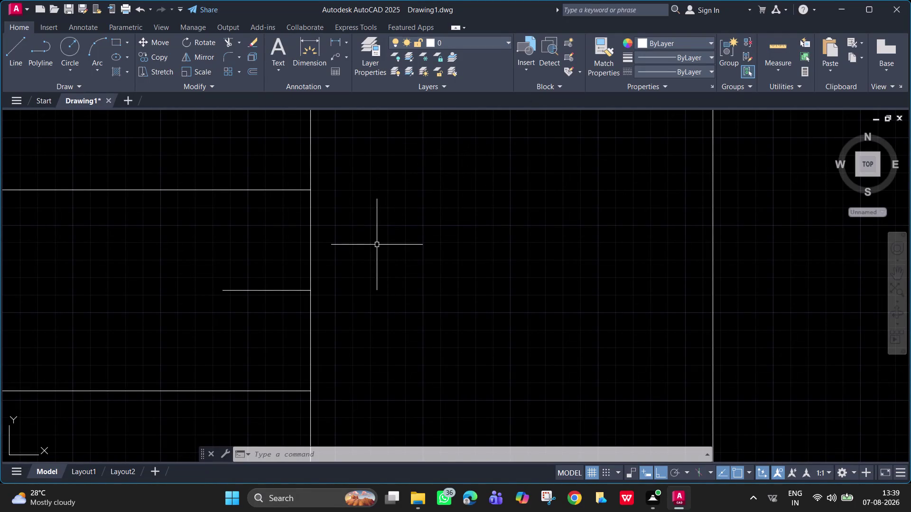
Draw a jamb line from the short wall line's end up to the upper wall face.
key(space)
key(Escape)
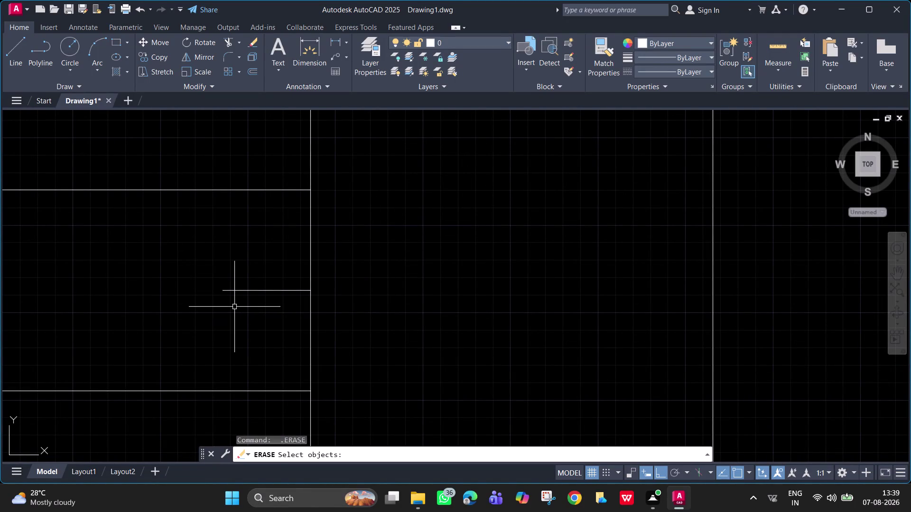
text(lk)
key(space)
key(Escape)
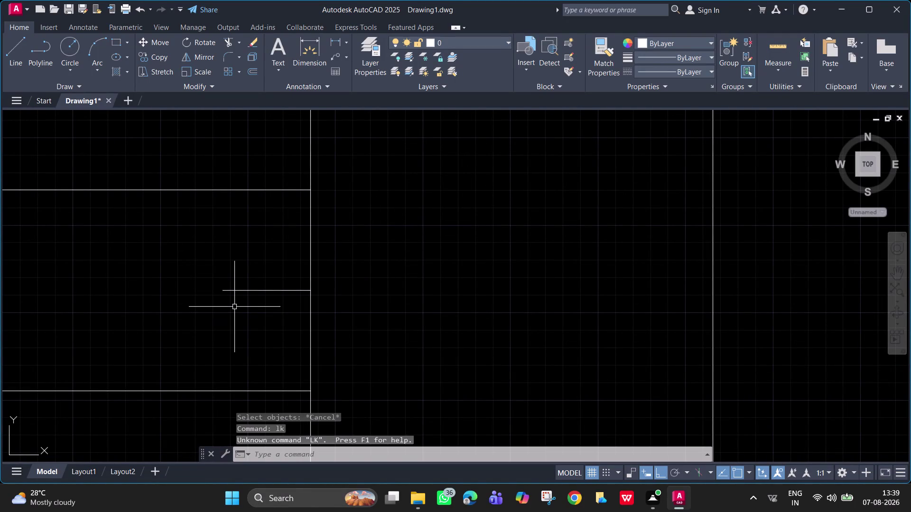
text(l k)
key(Escape)
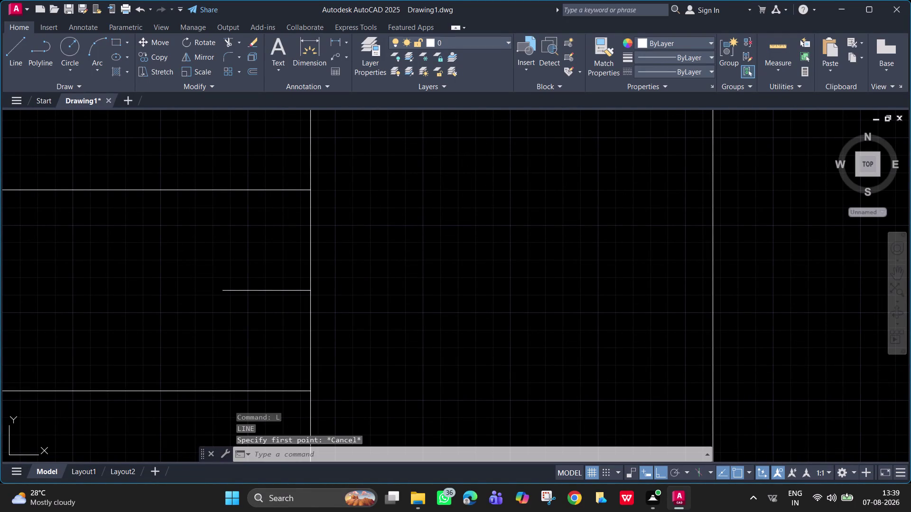
text(l)
key(space)
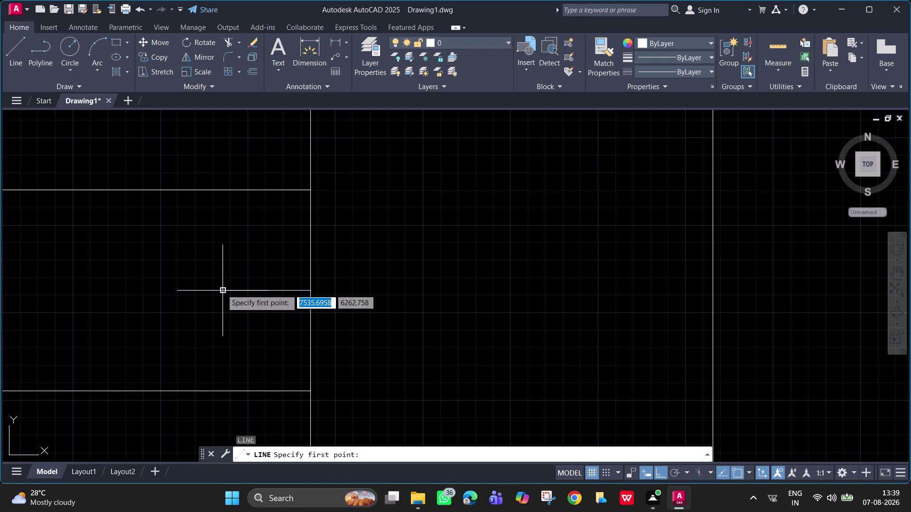
click(223, 289)
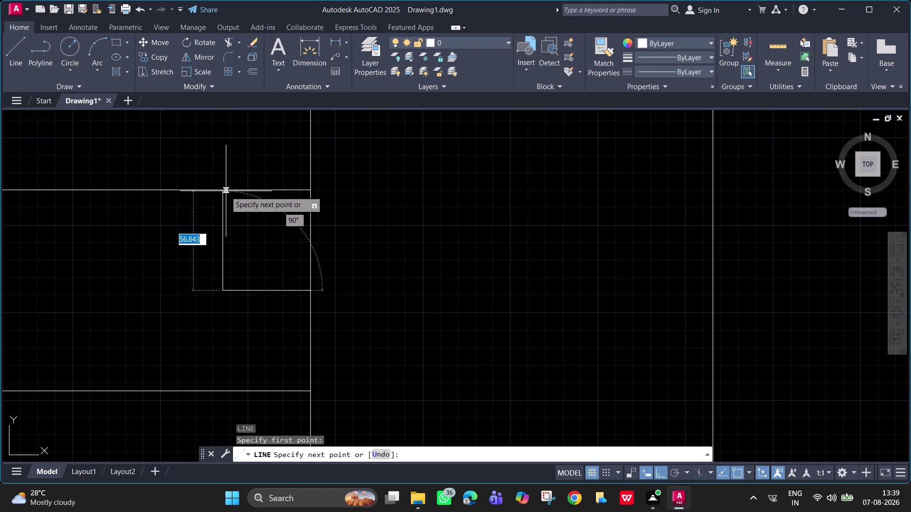
click(223, 191)
key(space)
Draw a second jamb line from the same wall end down to the lower wall face.
key(space)
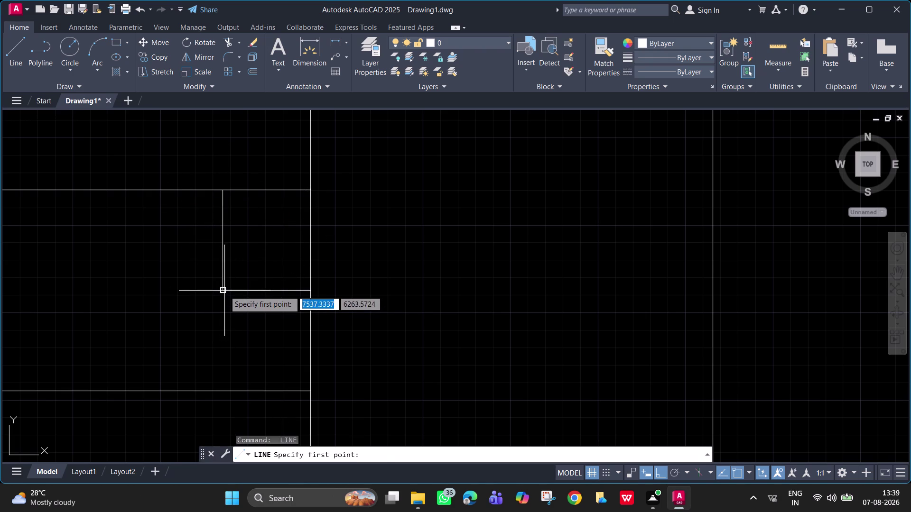
click(223, 290)
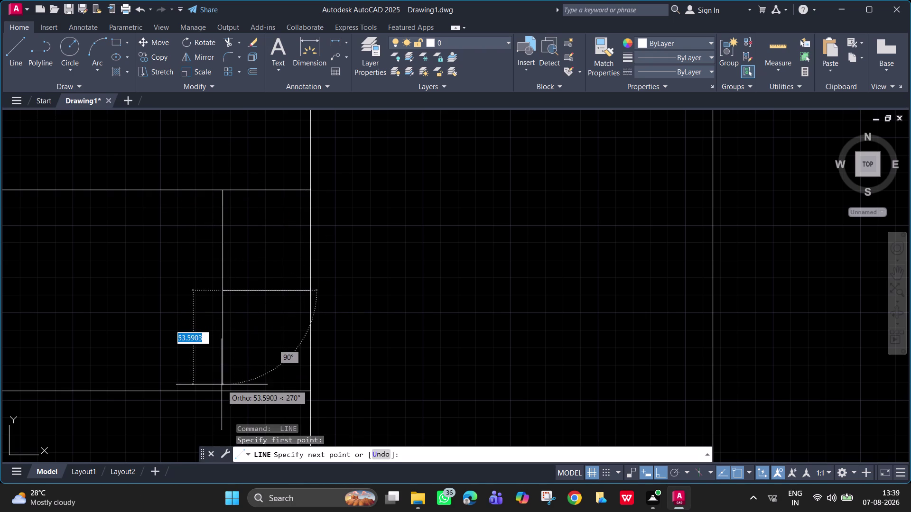
click(224, 391)
key(space)
scroll(down, 3)
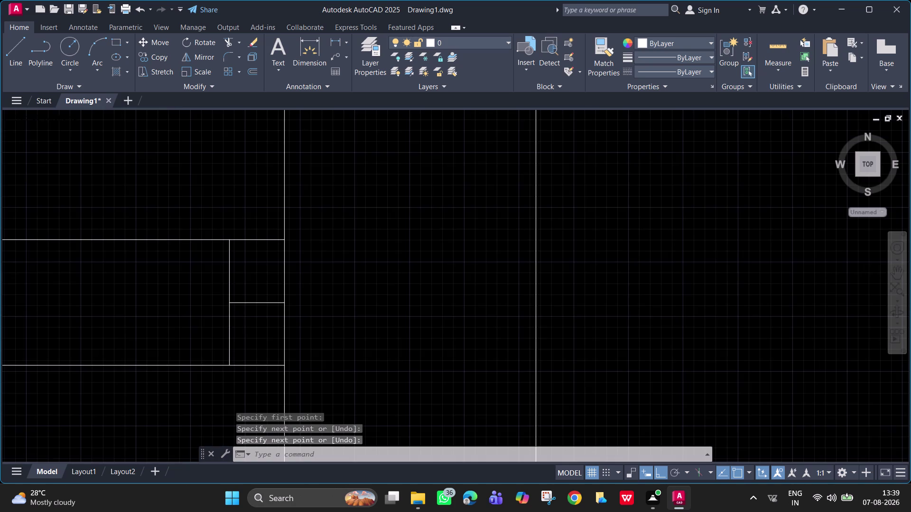
middle_drag(292, 374, 444, 368)
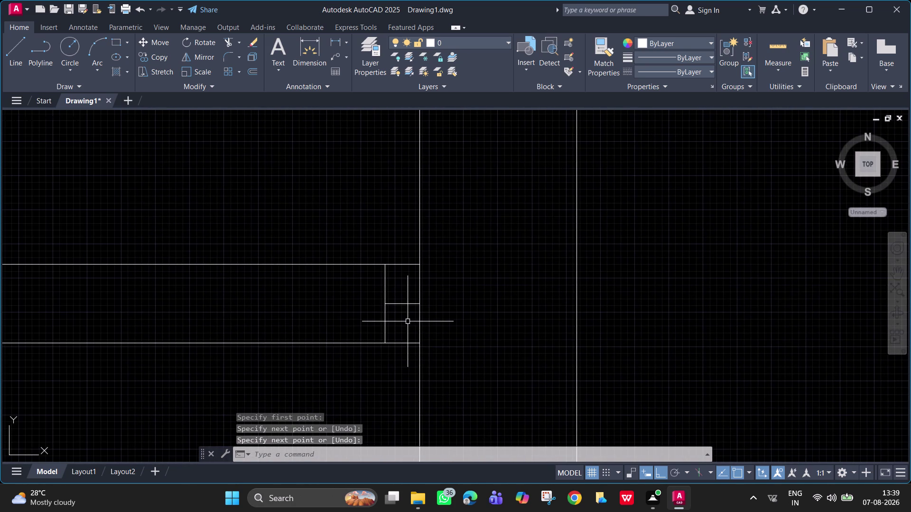
scroll(down, 3)
scroll(up, 3)
scroll(down, 3)
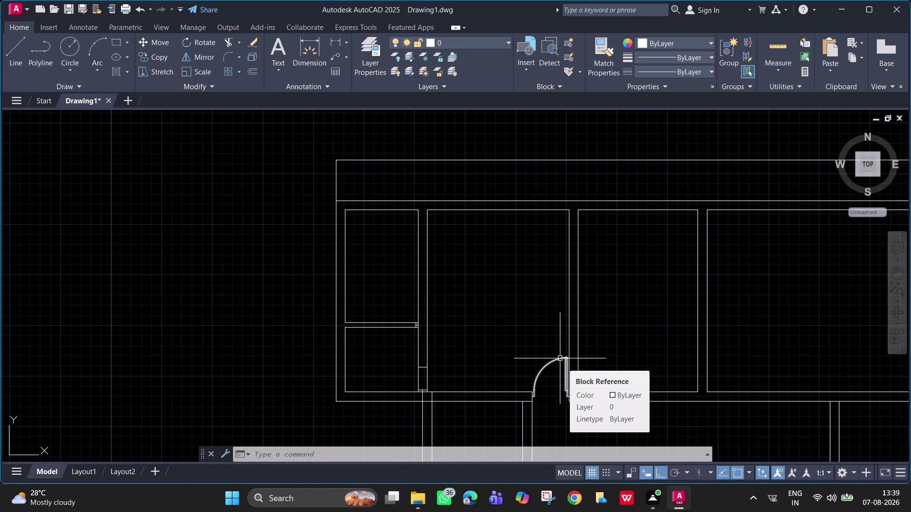
Copy the door block from its hinge corner to the neighbouring doorway's wall endpoint, with Ortho off.
click(560, 359)
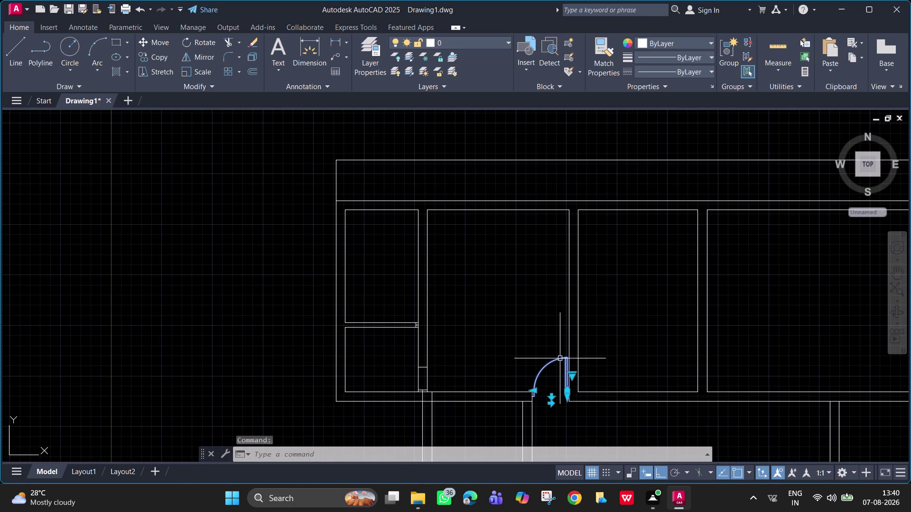
text(co)
key(space)
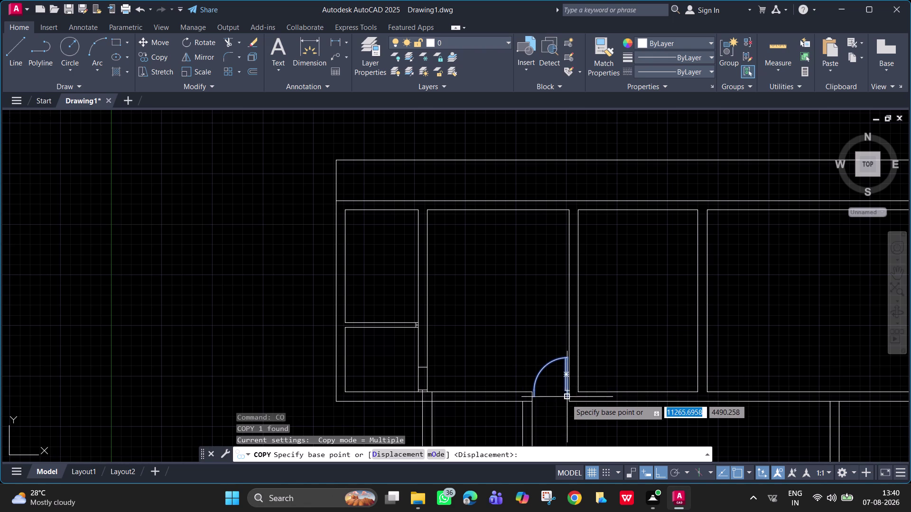
scroll(up, 3)
click(567, 391)
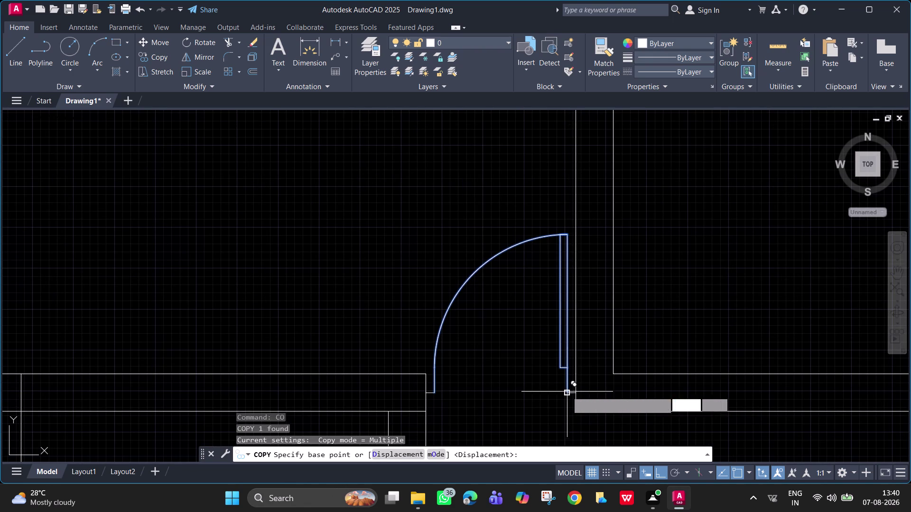
scroll(down, 3)
middle_drag(264, 264, 350, 310)
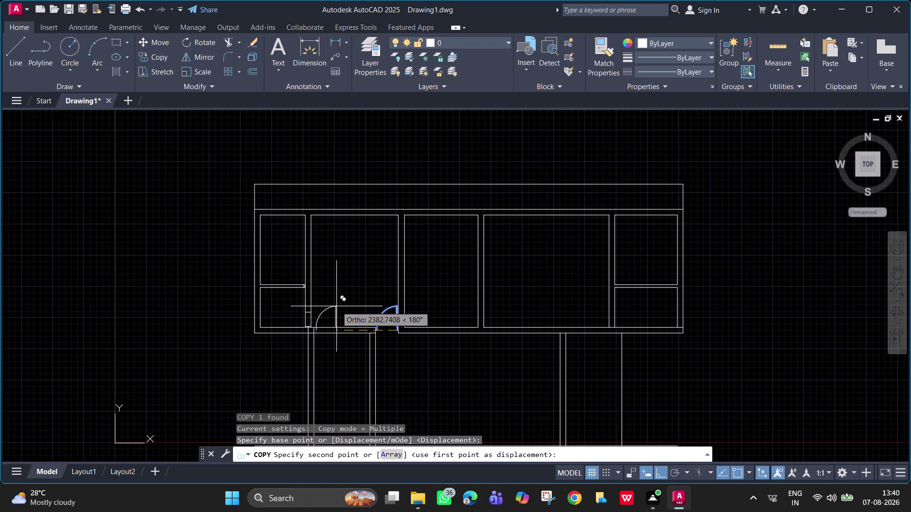
key(F8)
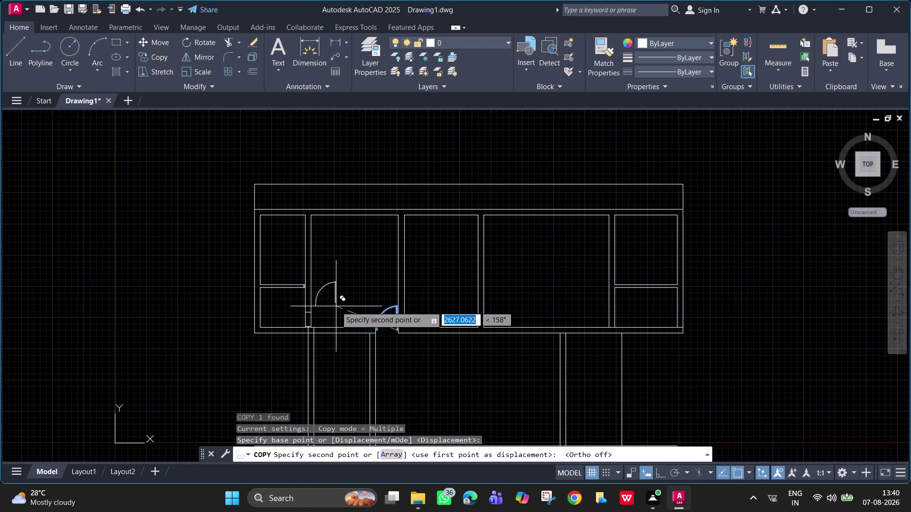
scroll(up, 3)
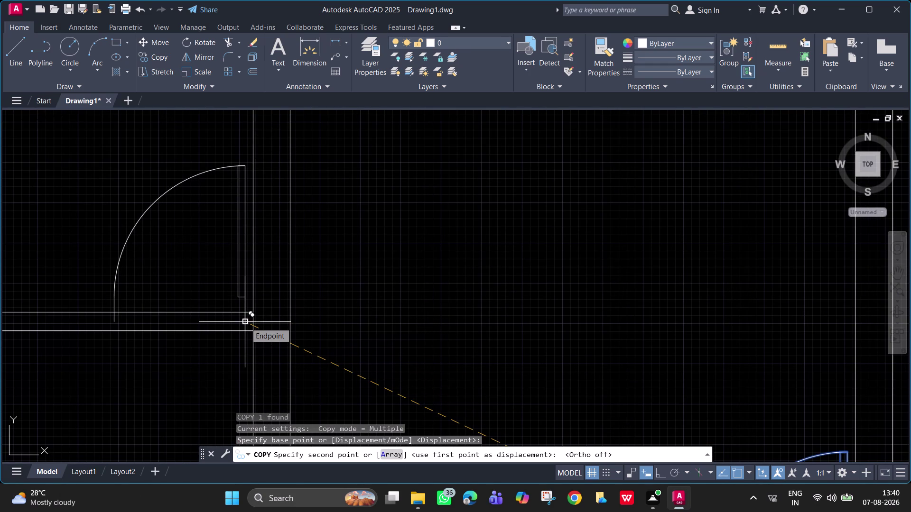
click(245, 322)
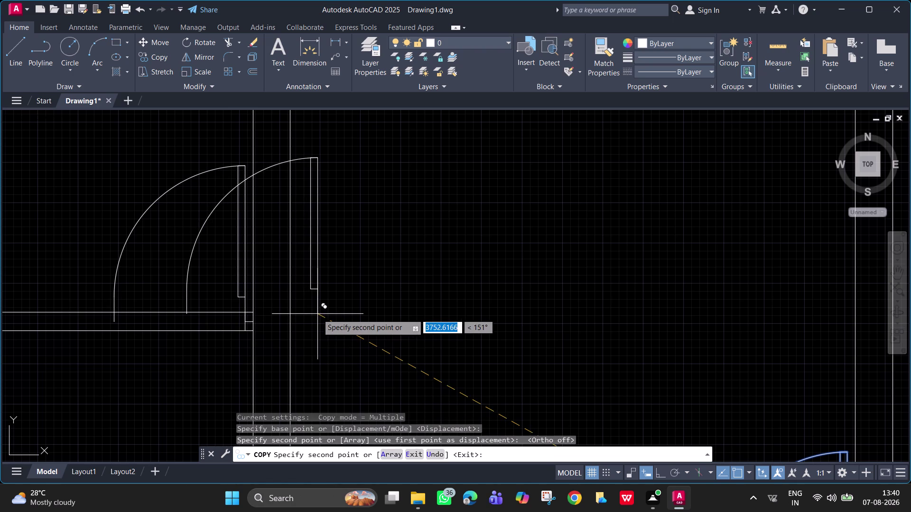
key(Escape)
scroll(up, 3)
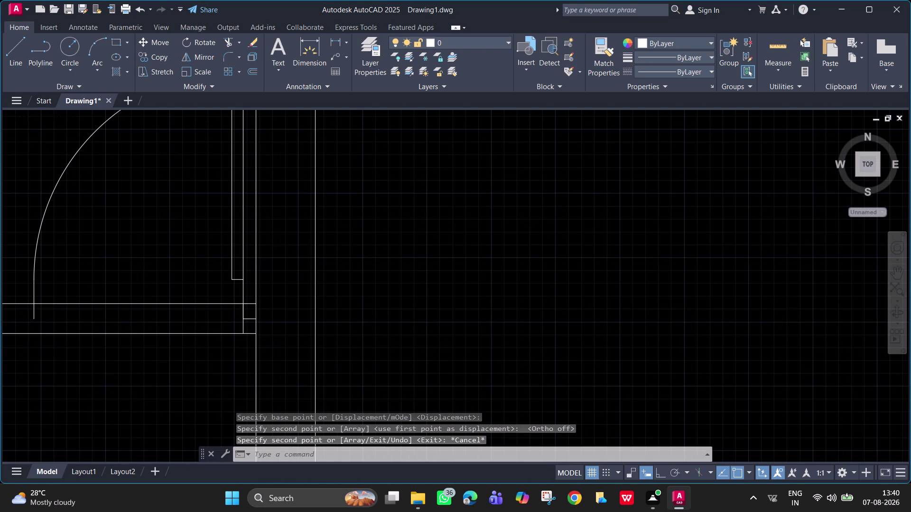
Trim the two overshooting wall line pieces beside the copied door's jamb.
text(tr)
key(space)
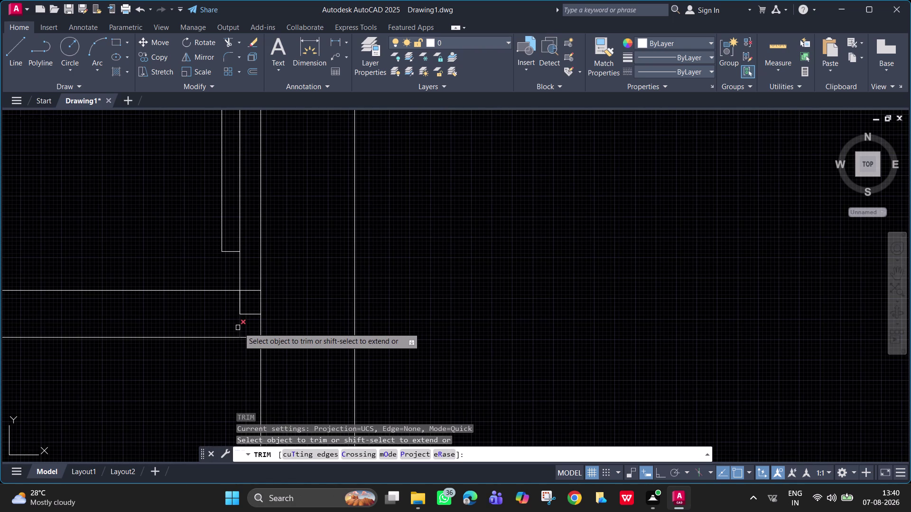
click(239, 328)
click(254, 292)
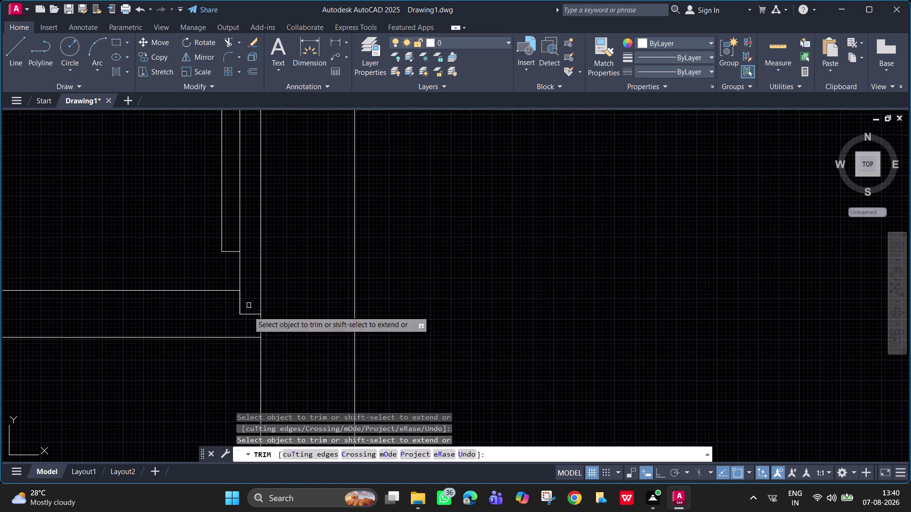
scroll(down, 3)
middle_drag(227, 326, 429, 329)
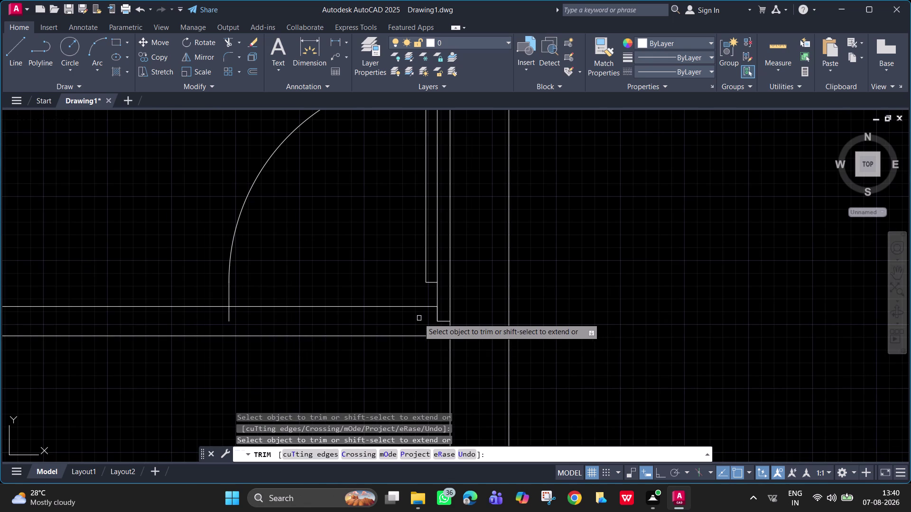
key(Escape)
scroll(down, 3)
scroll(up, 3)
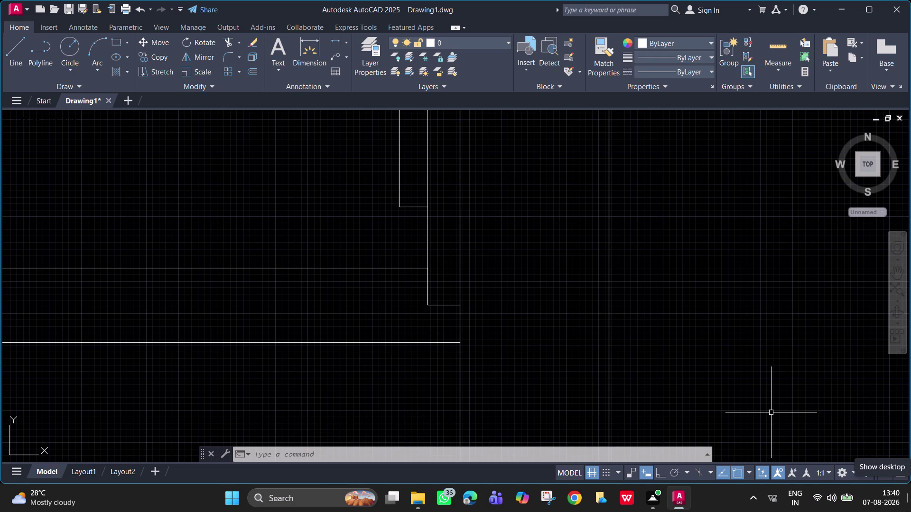
scroll(down, 3)
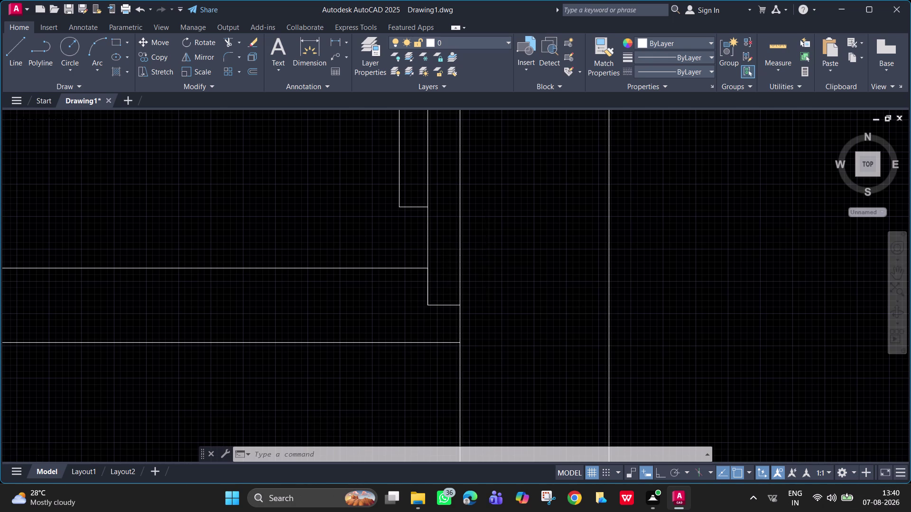
scroll(down, 3)
middle_drag(485, 256, 548, 281)
scroll(up, 3)
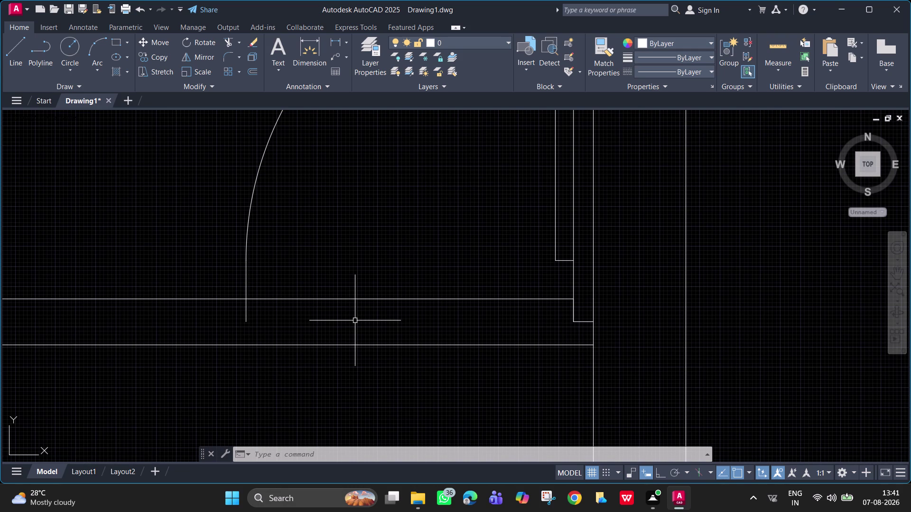
Draw a 50-unit jamb line from the door arc's end at the wall.
text(l)
key(space)
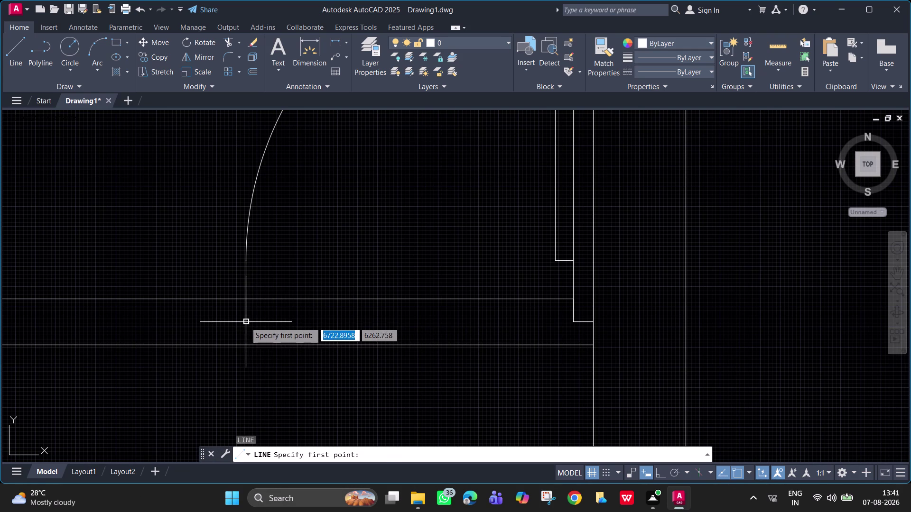
click(245, 322)
key(F8)
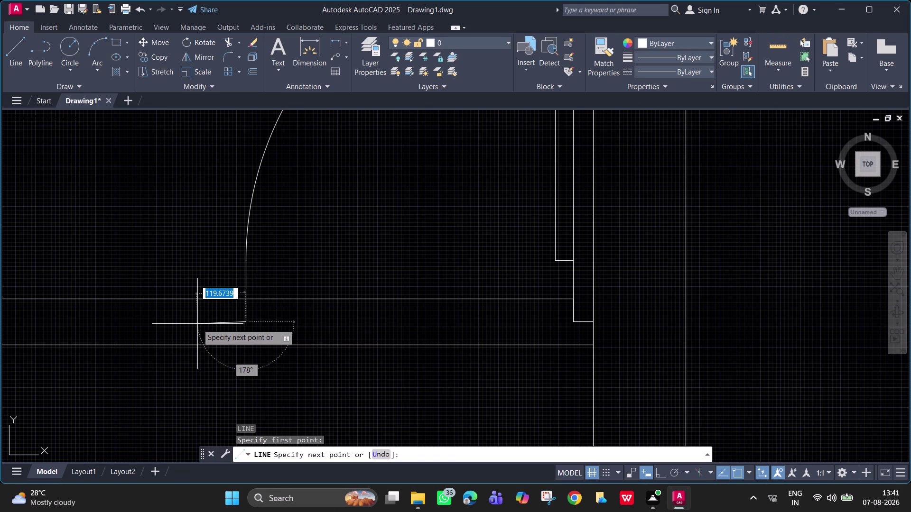
text(50)
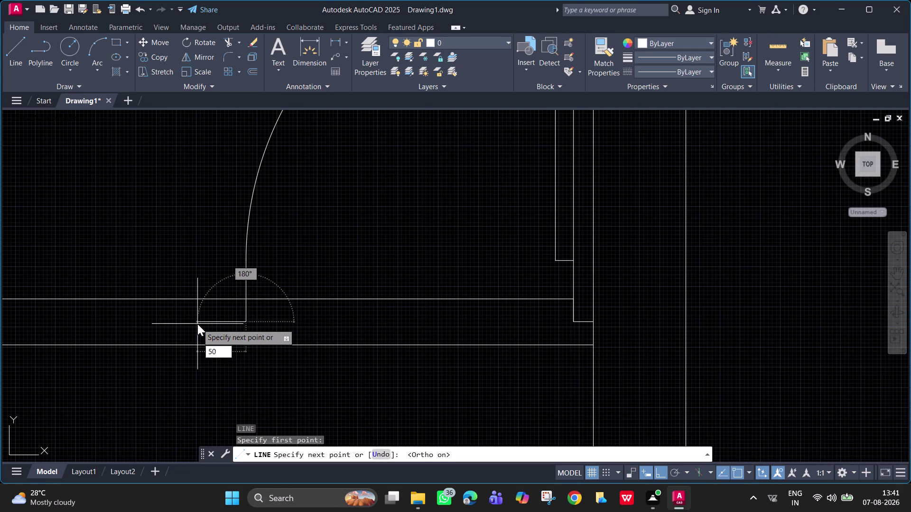
key(Return)
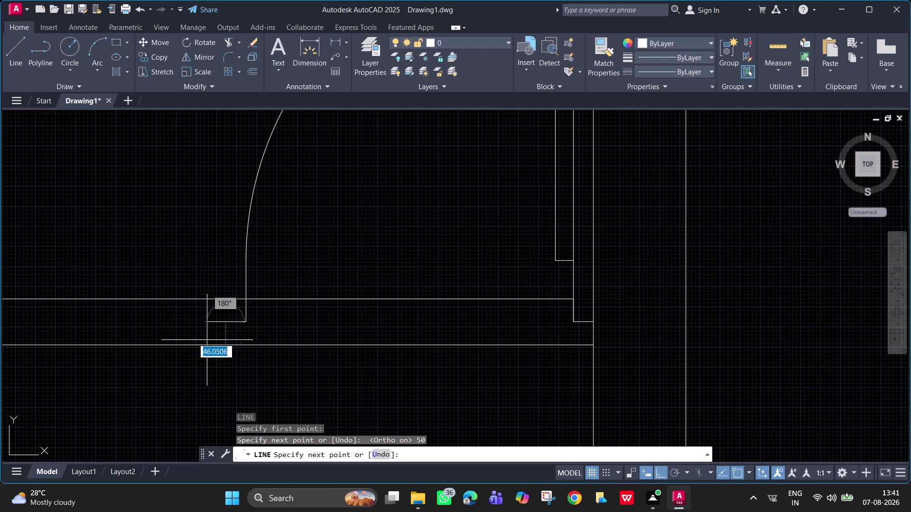
click(227, 344)
key(space)
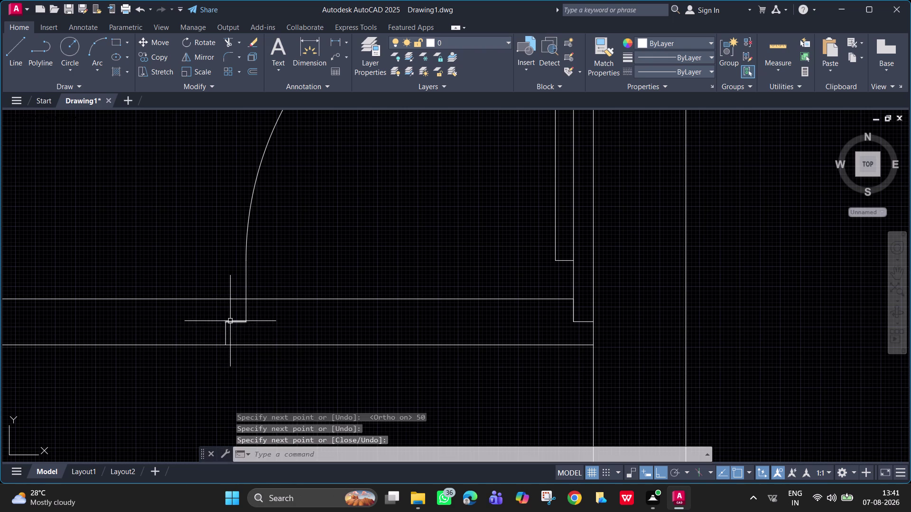
key(space)
click(226, 323)
click(226, 297)
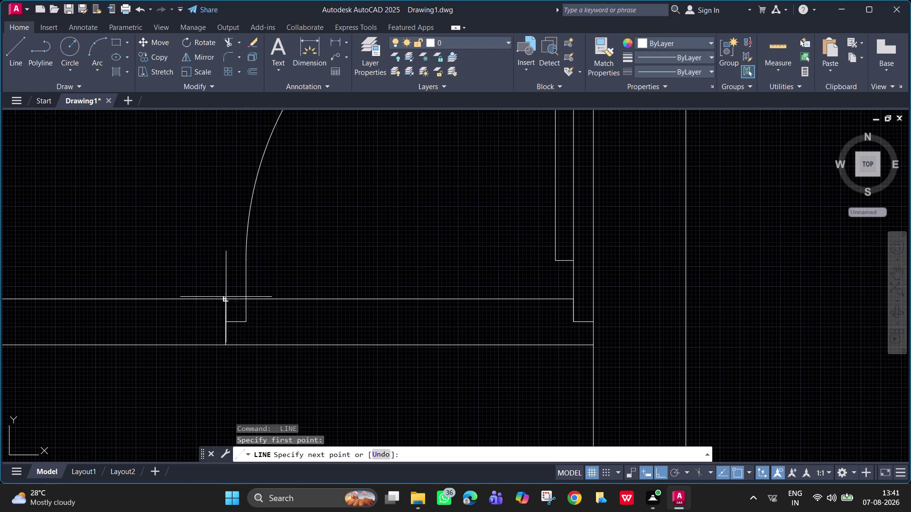
key(space)
Fence-trim the wall lines across the doorway and remove the leftover wall segment.
scroll(down, 3)
key(t)
key(r)
key(space)
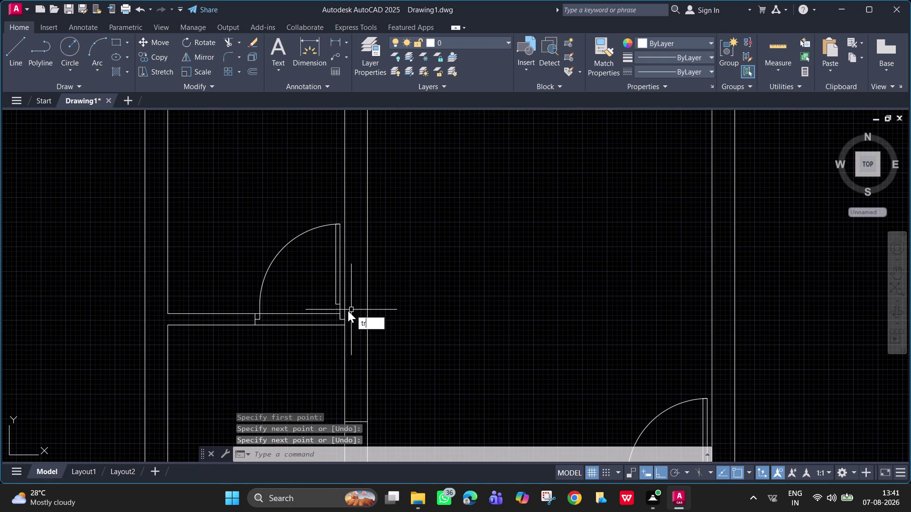
drag(316, 307, 309, 339)
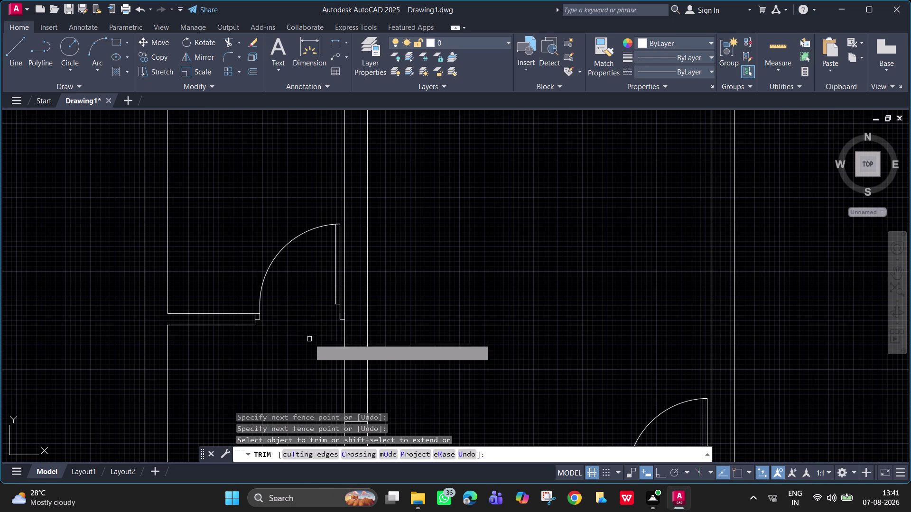
scroll(up, 3)
click(204, 335)
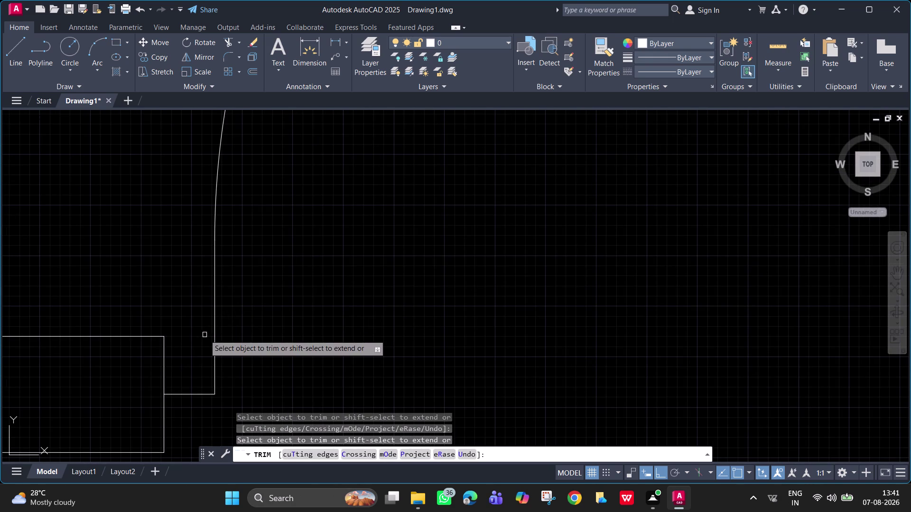
scroll(down, 3)
scroll(down, 3)
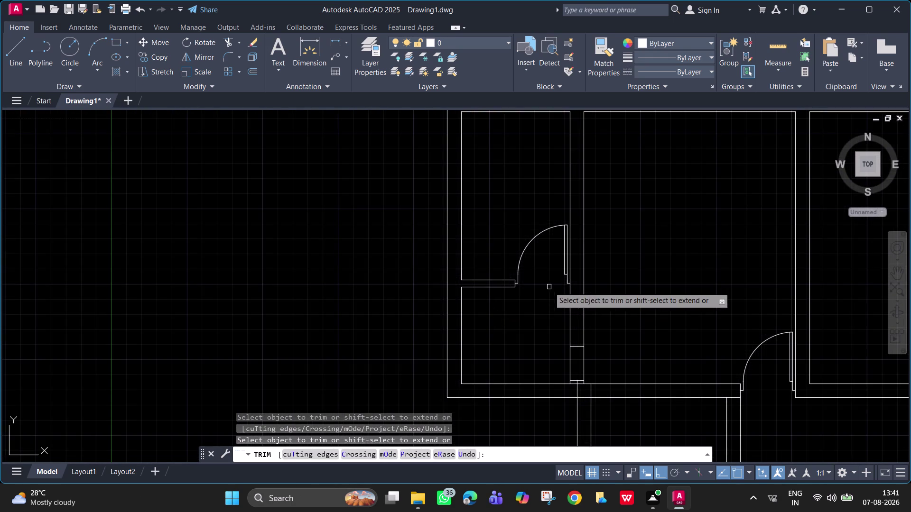
middle_drag(545, 290, 491, 287)
key(Escape)
scroll(up, 3)
scroll(down, 3)
middle_drag(499, 302, 457, 286)
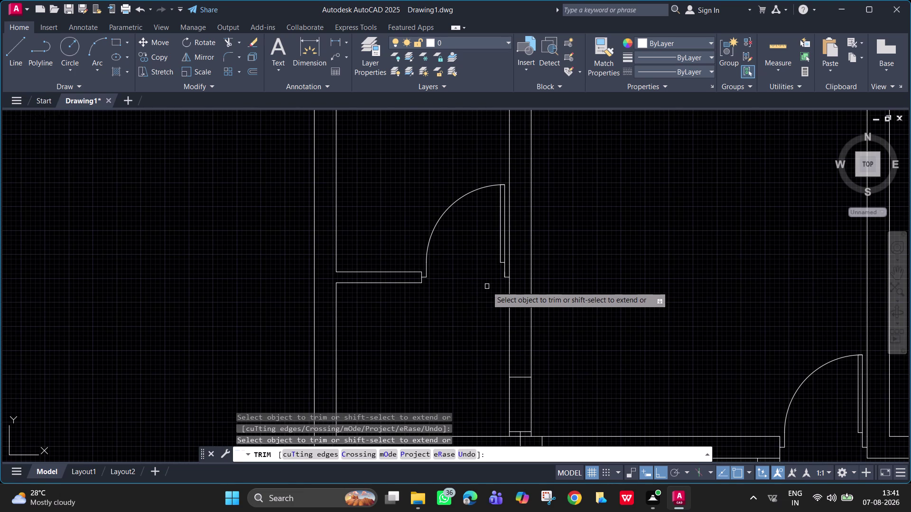
scroll(down, 3)
Drag the upper-left door block's width grip to narrow it to about 609.6.
middle_drag(272, 293, 105, 208)
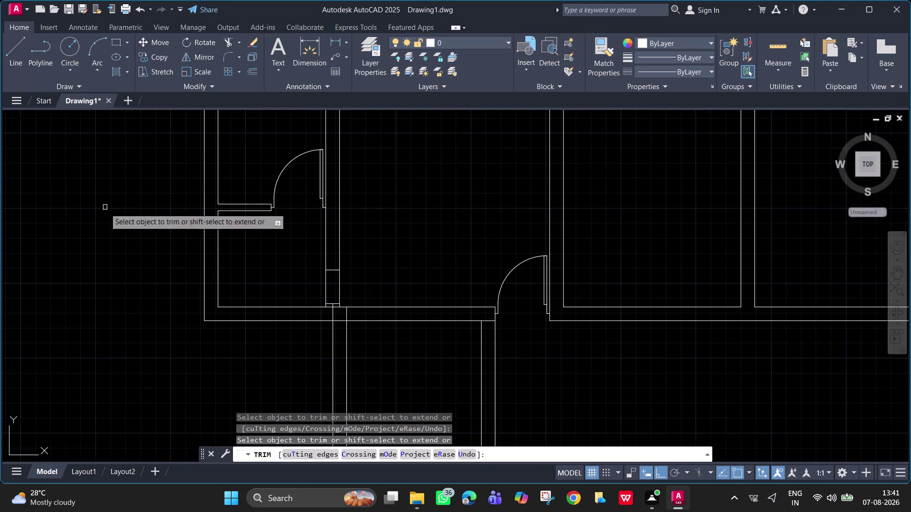
key(space)
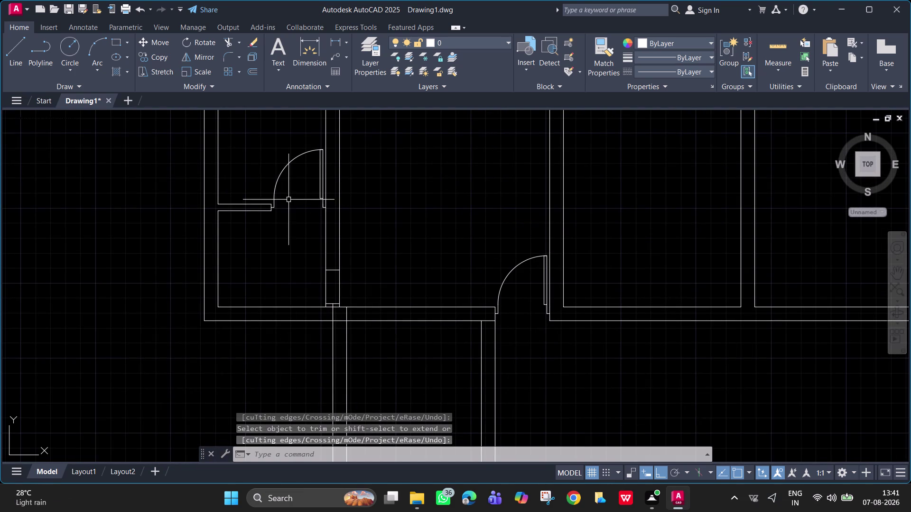
click(277, 182)
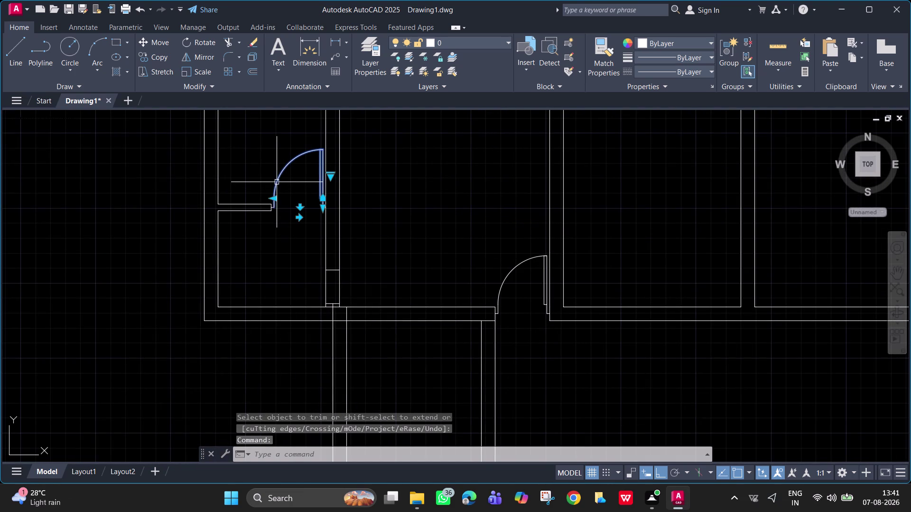
drag(274, 198, 278, 200)
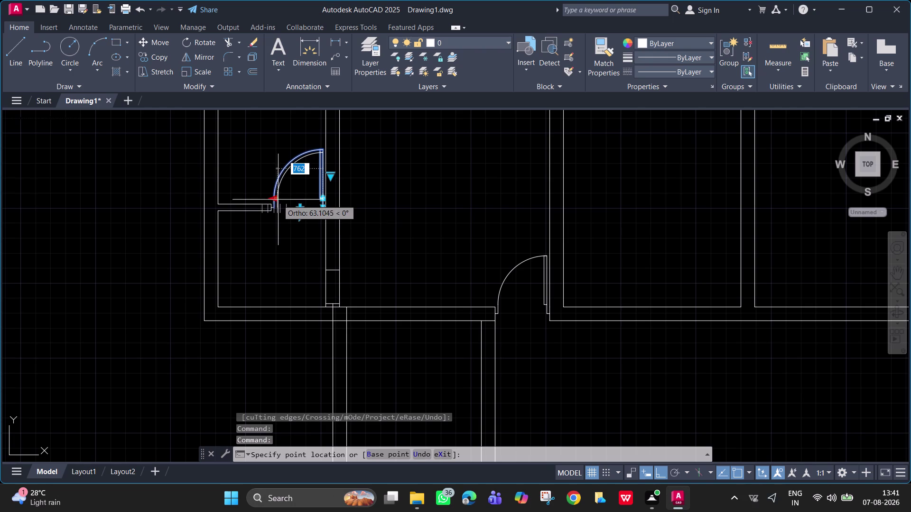
drag(278, 199, 281, 200)
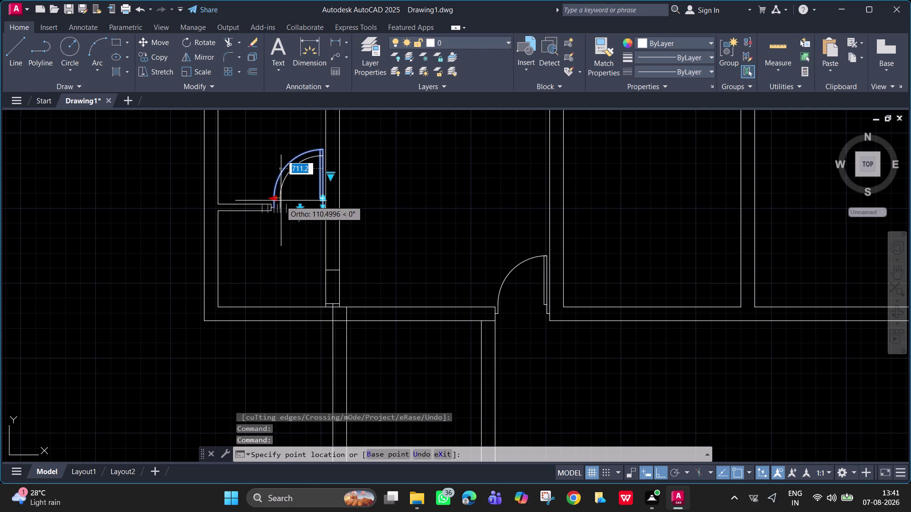
click(281, 200)
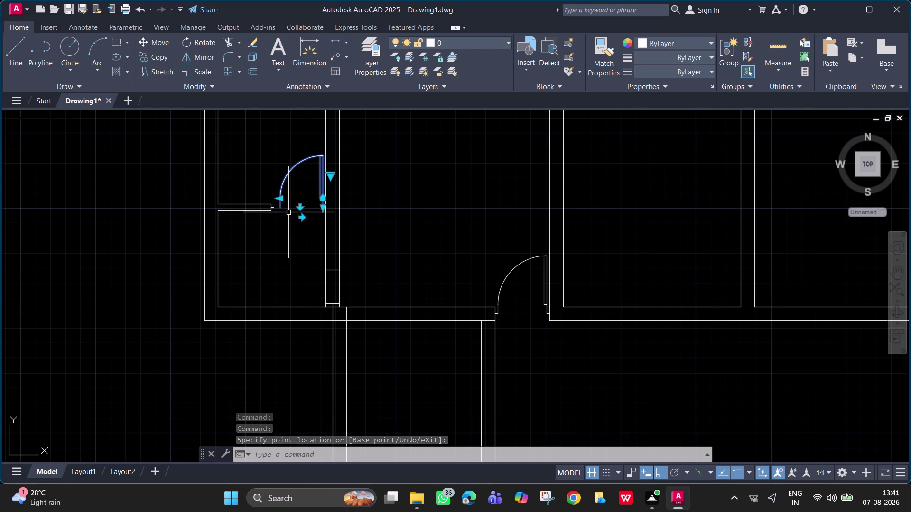
drag(279, 196, 289, 201)
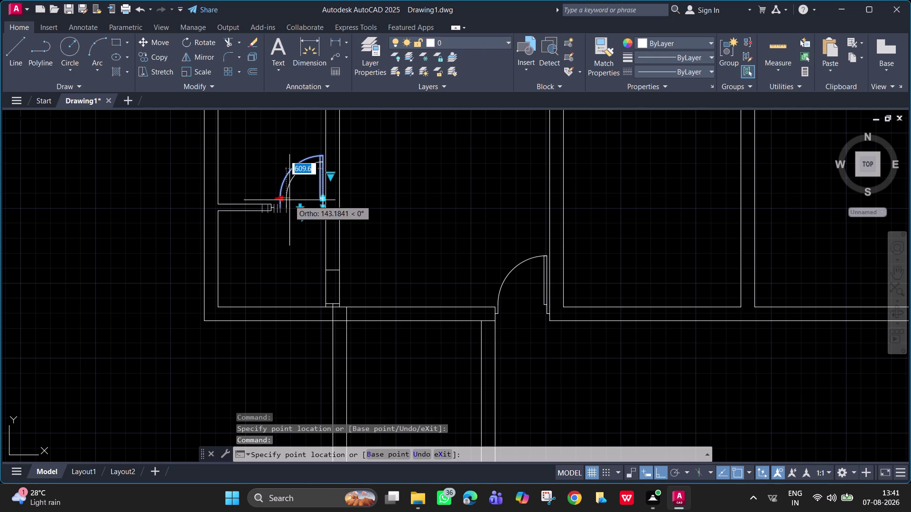
drag(290, 200, 311, 203)
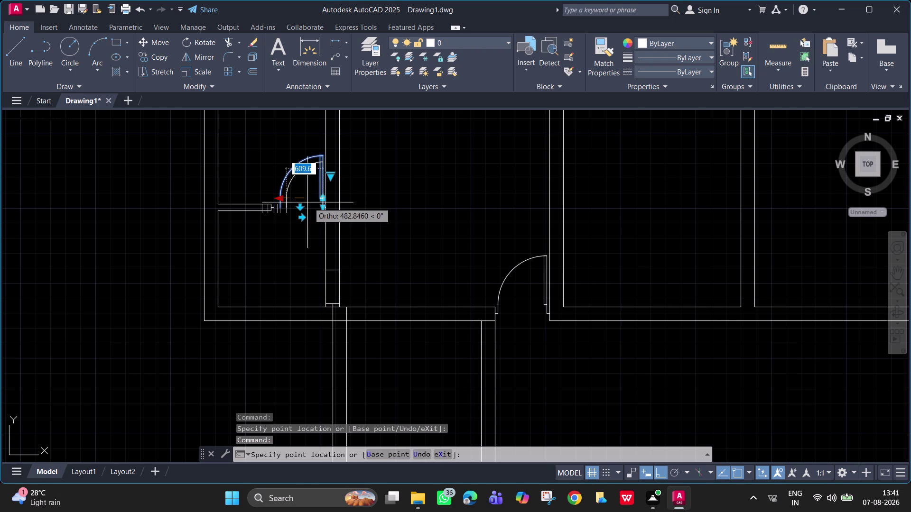
click(295, 202)
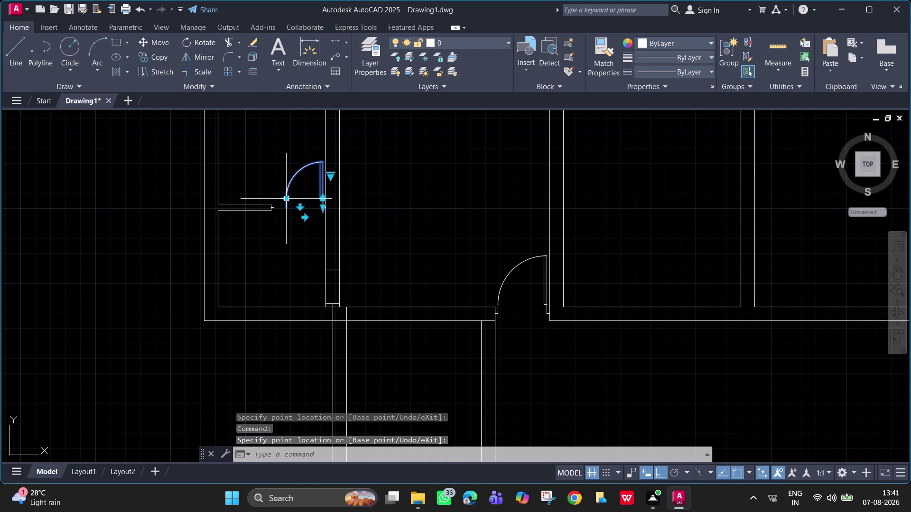
drag(287, 199, 315, 202)
click(302, 201)
Draw a 50-unit jamb line at the wall end beside the resized door.
scroll(up, 3)
key(space)
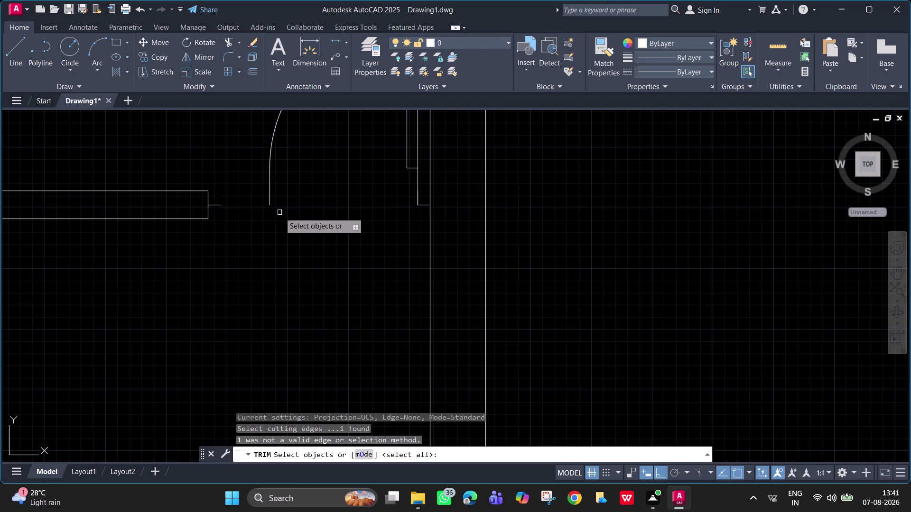
key(Escape)
text(l)
key(space)
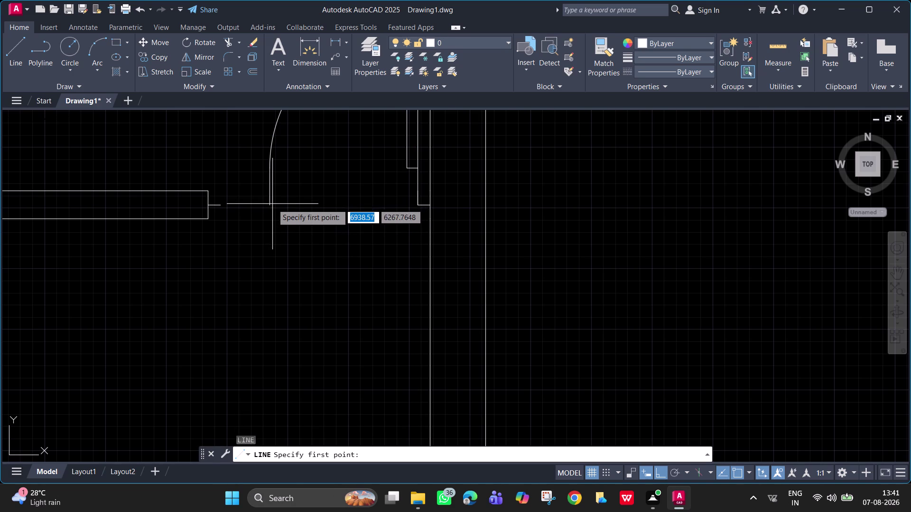
click(269, 206)
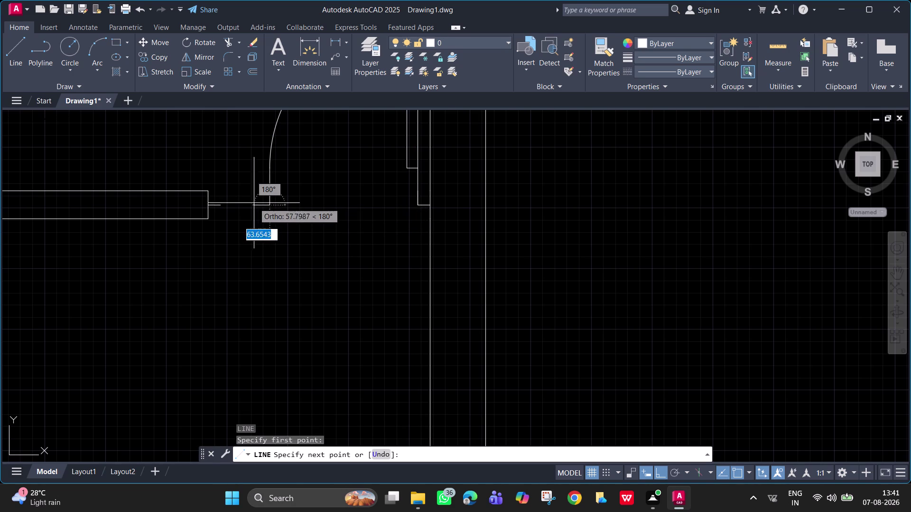
text(50)
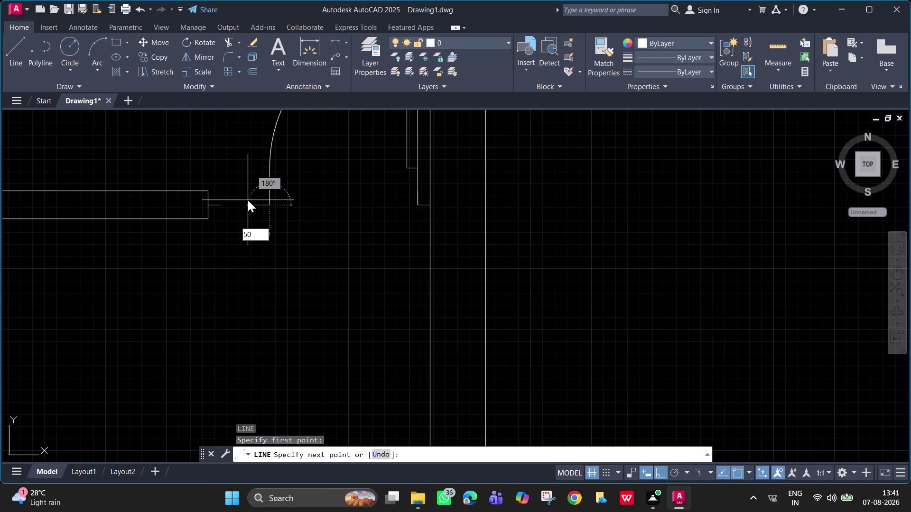
key(Return)
key(Escape)
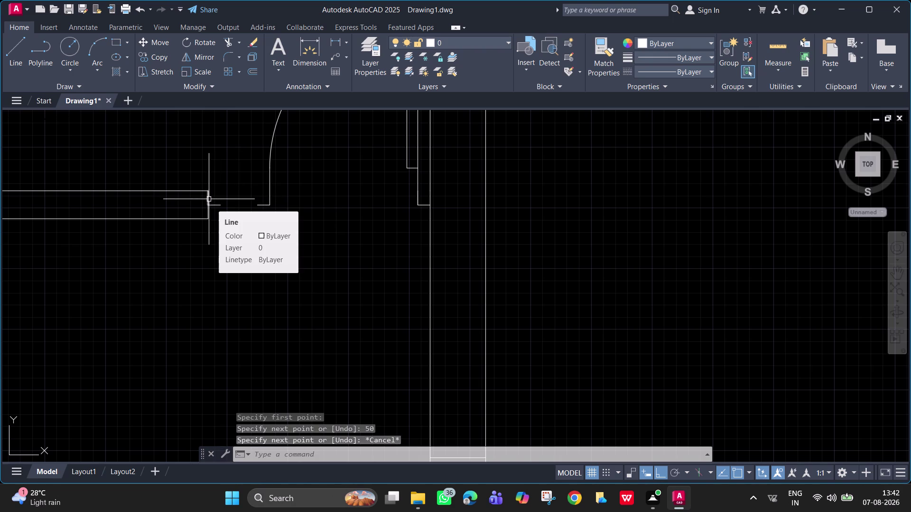
Extend the wall line up to the new jamb.
key(e)
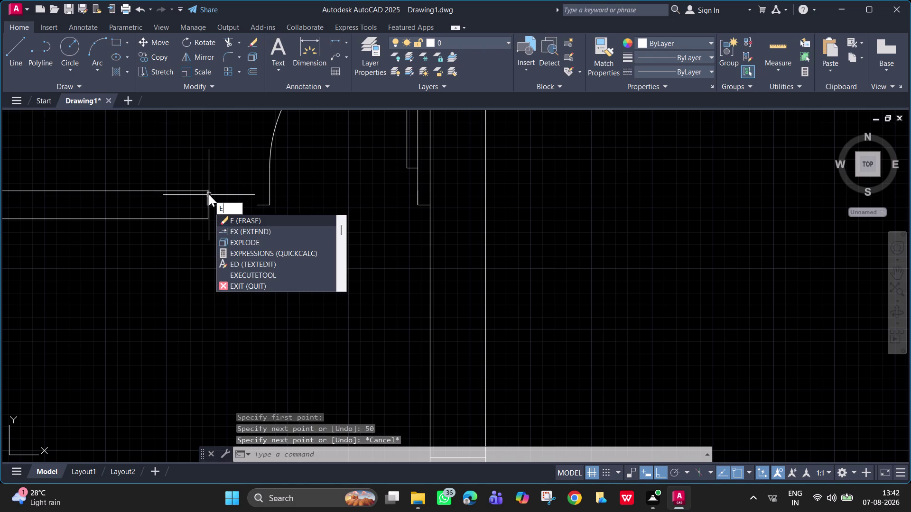
text(x)
key(space)
click(199, 191)
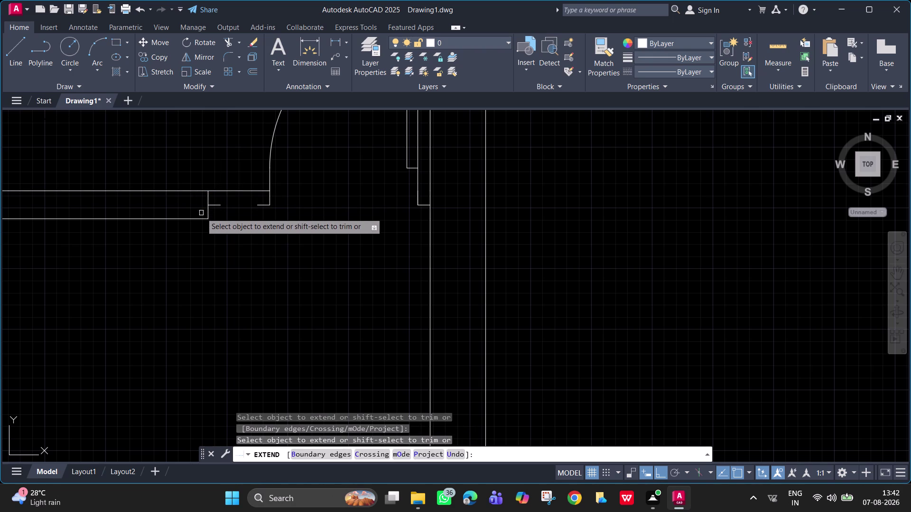
click(202, 217)
key(space)
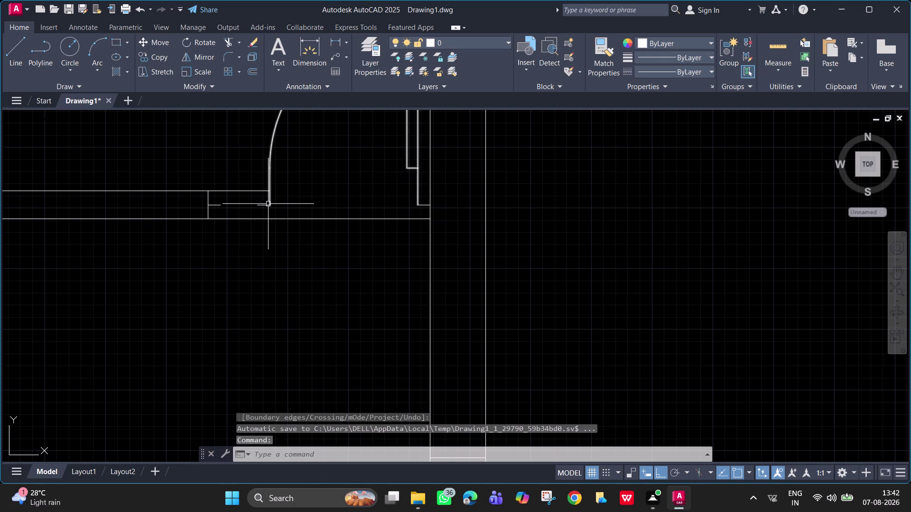
Draw a short wall line from the wall corner down to the doorway.
text(l)
key(space)
click(271, 206)
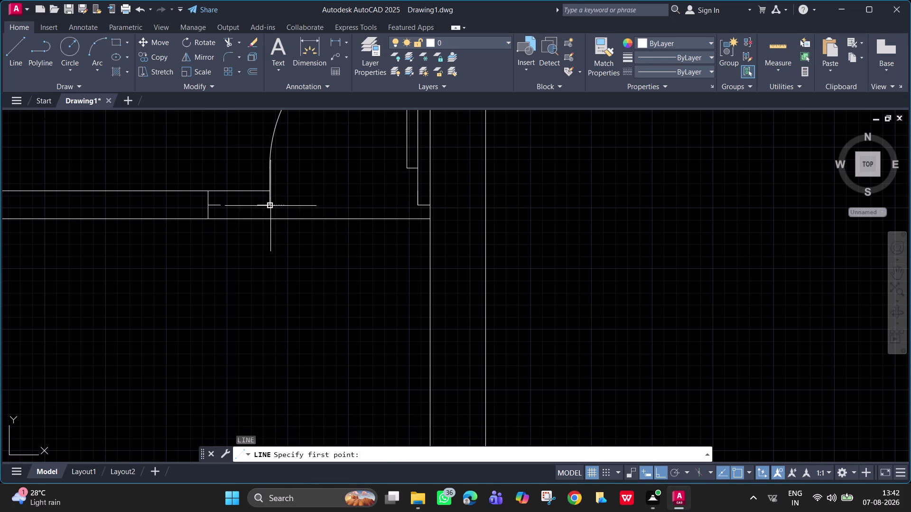
click(269, 219)
key(space)
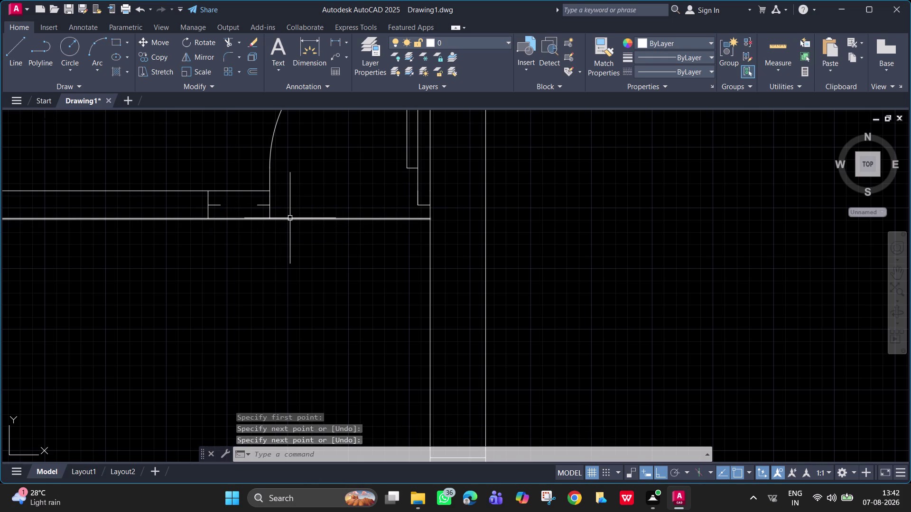
Trim the four wall pieces inside the opening and at the jamb.
text(tr)
key(space)
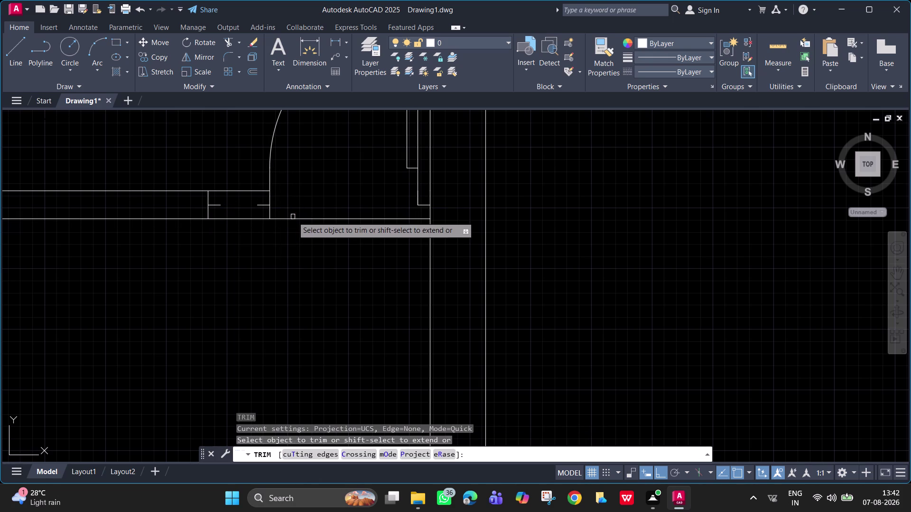
key(Escape)
text(tr)
key(space)
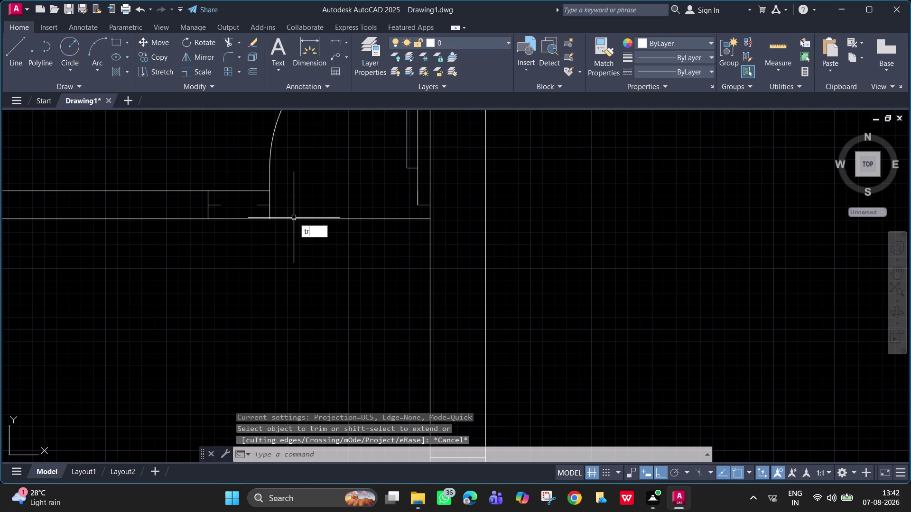
click(294, 218)
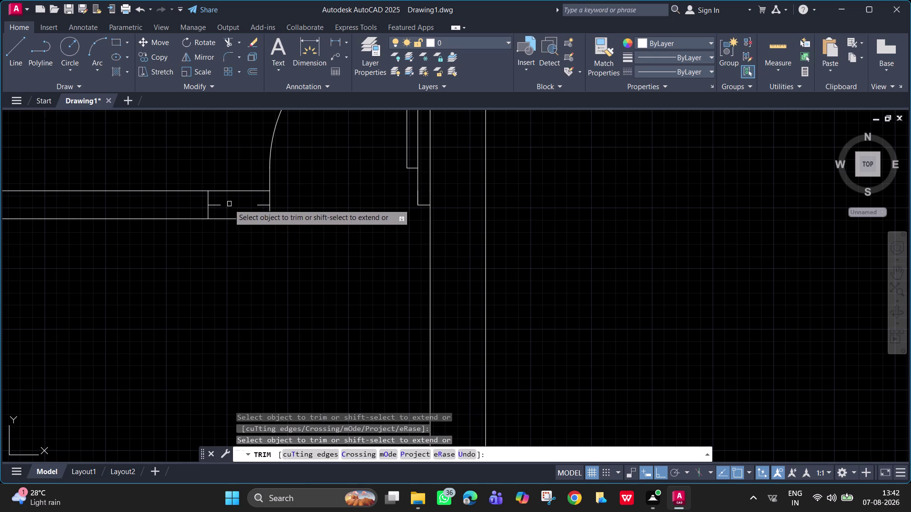
click(219, 205)
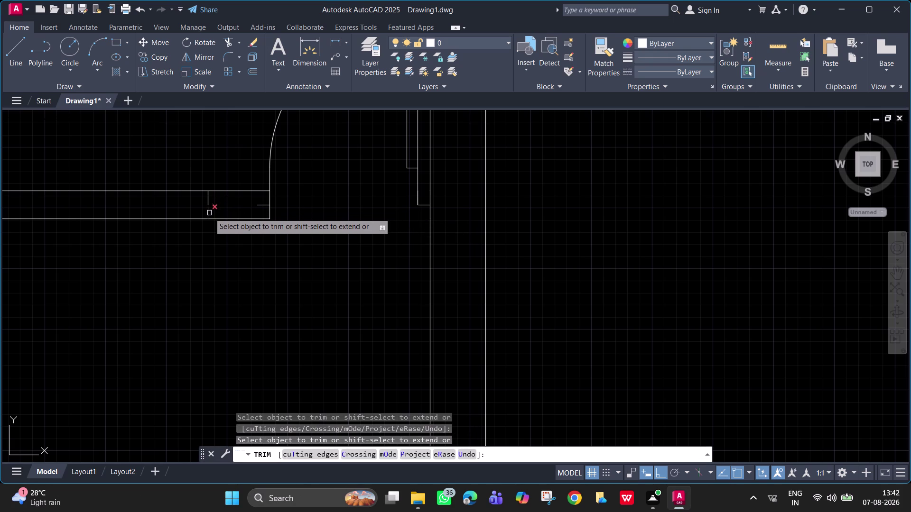
click(210, 213)
click(209, 202)
key(space)
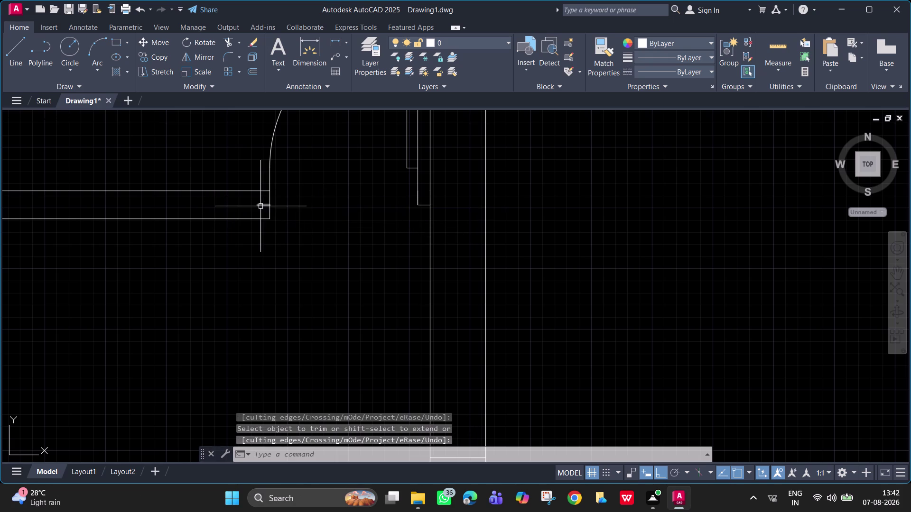
Close the wall end with two short lines drawn from the jamb point.
text(l)
key(space)
click(259, 206)
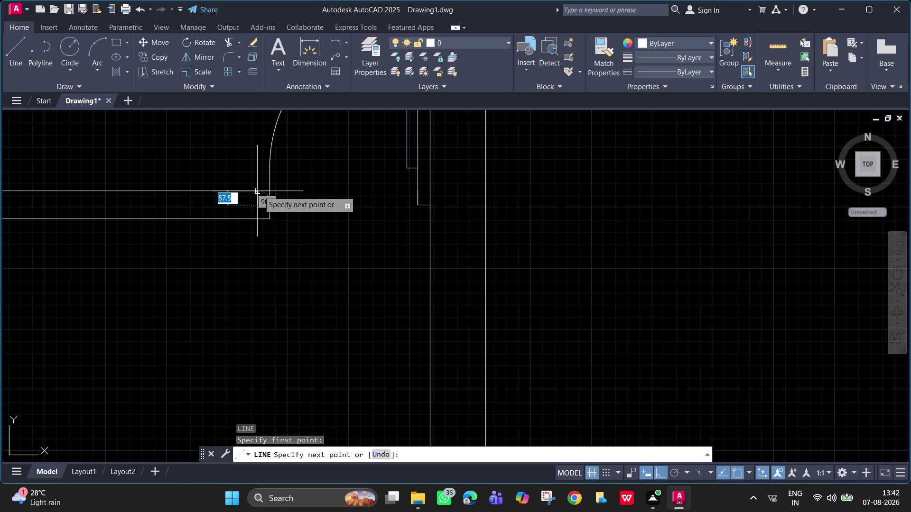
click(259, 187)
key(space)
key(space)
click(258, 202)
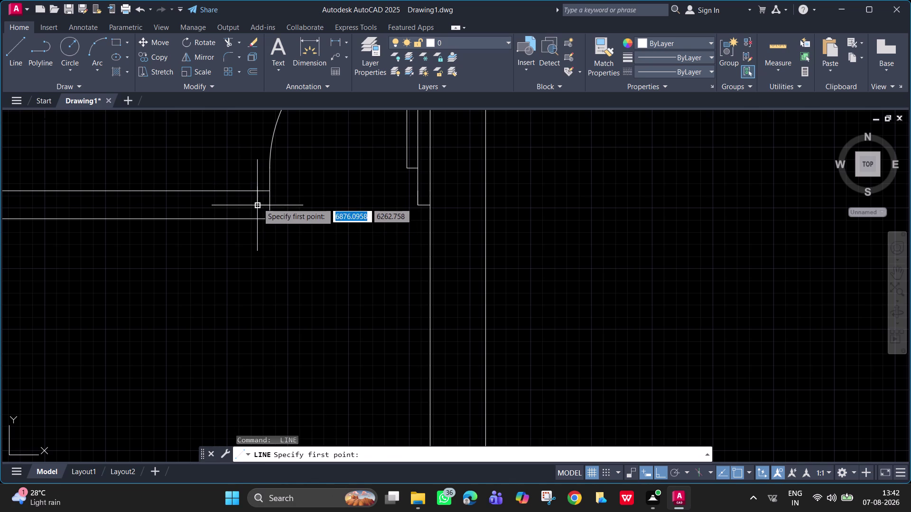
click(257, 218)
key(space)
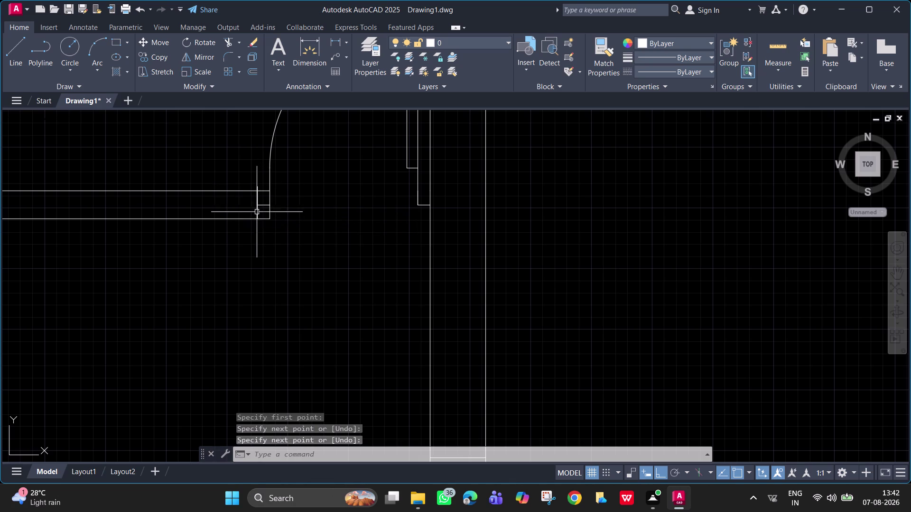
scroll(up, 3)
Fence-trim the wall pieces crossing the doorway opening.
text(tr)
key(space)
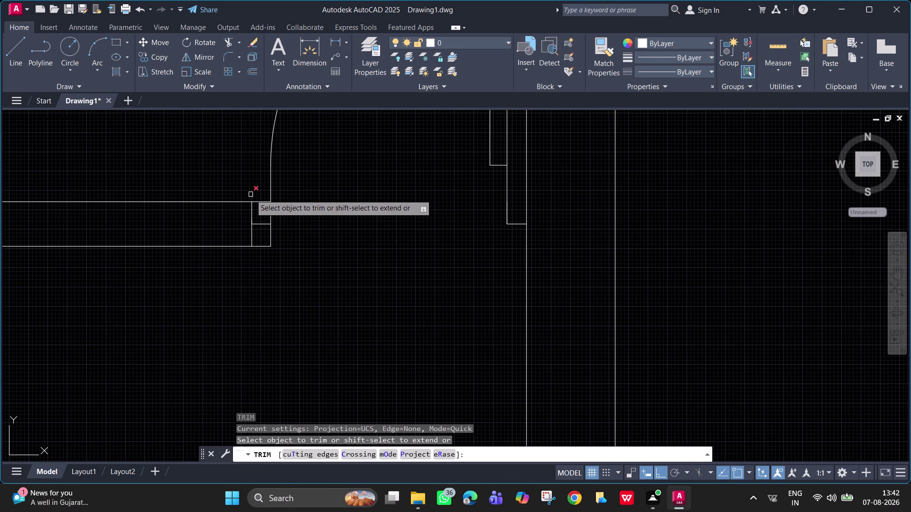
click(254, 198)
click(251, 197)
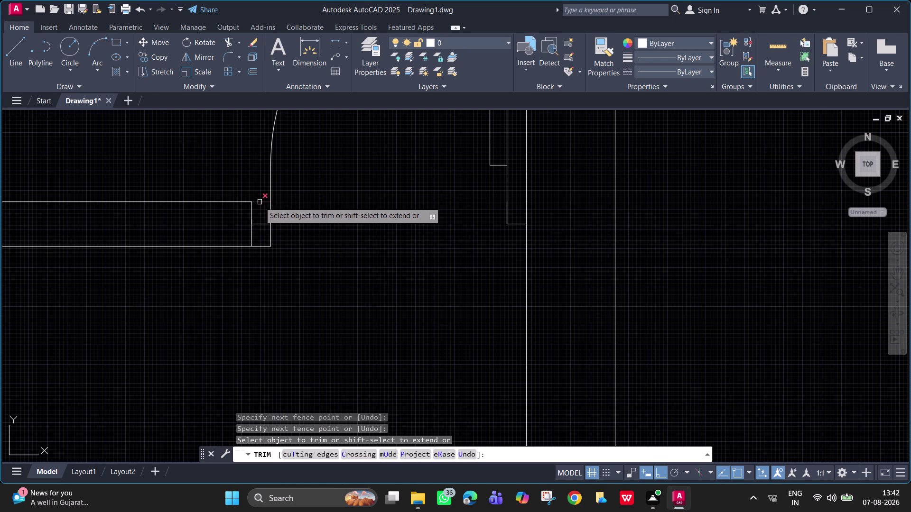
click(259, 202)
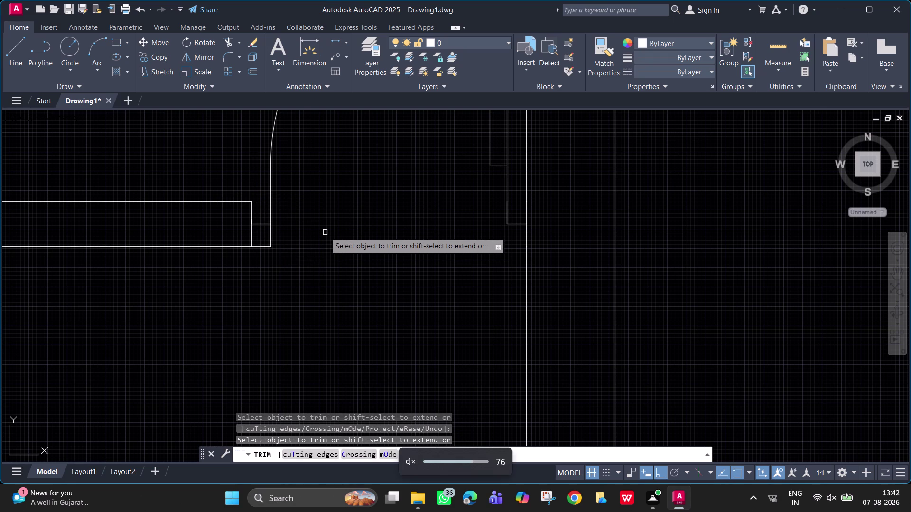
scroll(down, 3)
scroll(up, 3)
middle_drag(375, 238, 344, 248)
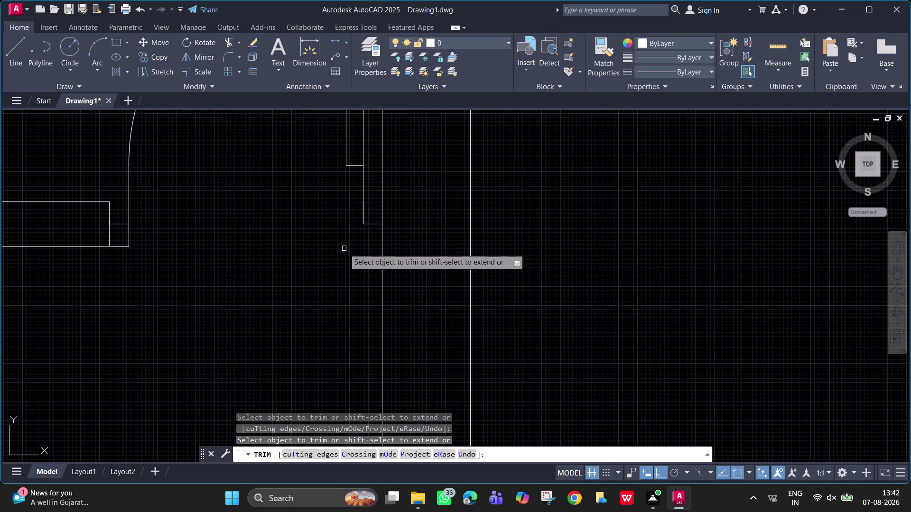
key(space)
Extend the lower wall line at the doorway to the next wall.
text(l)
key(space)
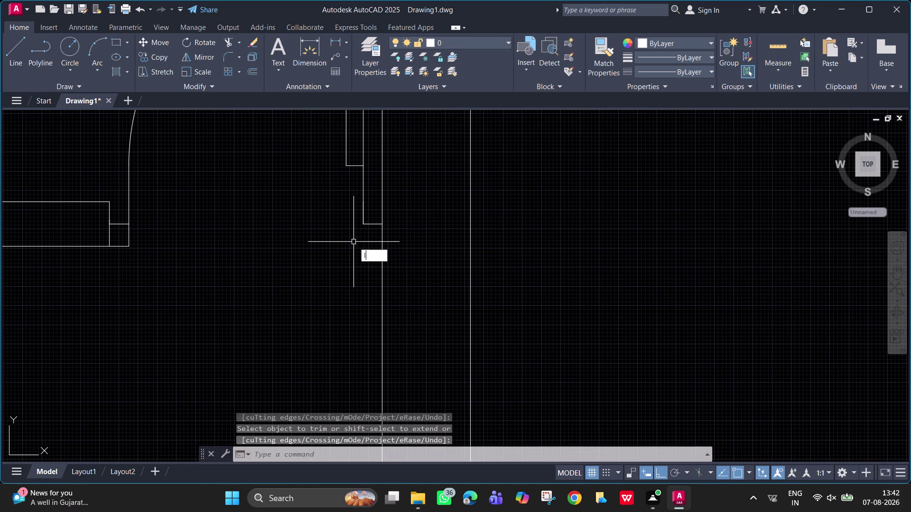
key(Escape)
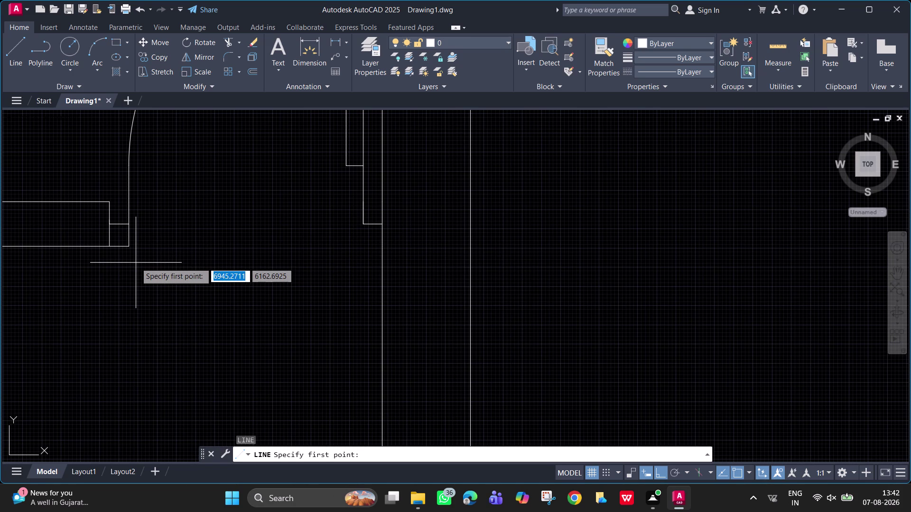
text(ex)
key(space)
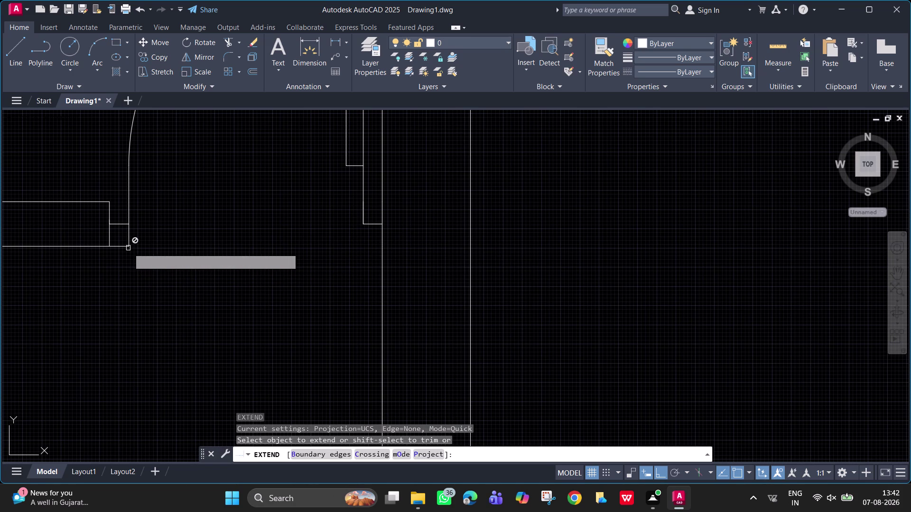
click(122, 247)
key(space)
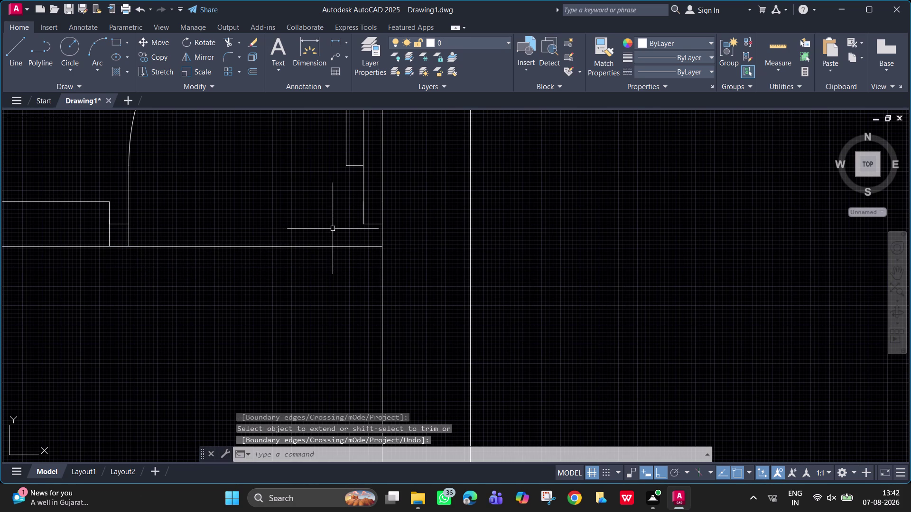
Draw a vertical jamb line closing the doorway edge.
text(l)
key(space)
click(362, 226)
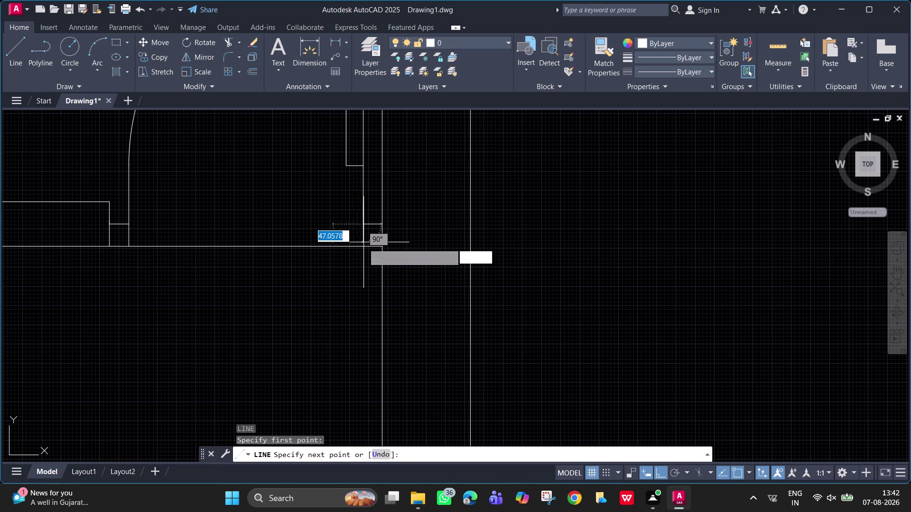
click(363, 246)
key(space)
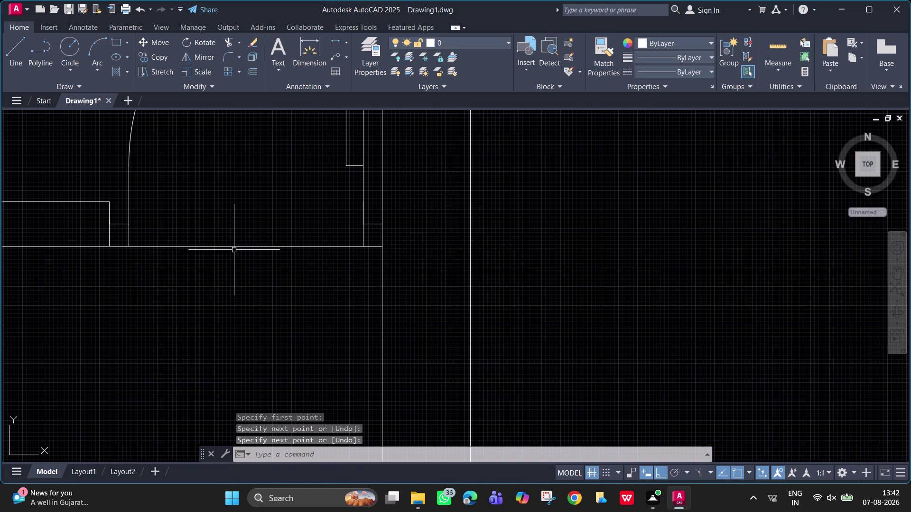
key(t)
Fence-trim the leftover wall segment, then pan over to the neighbouring doorway.
text(r)
key(space)
click(233, 243)
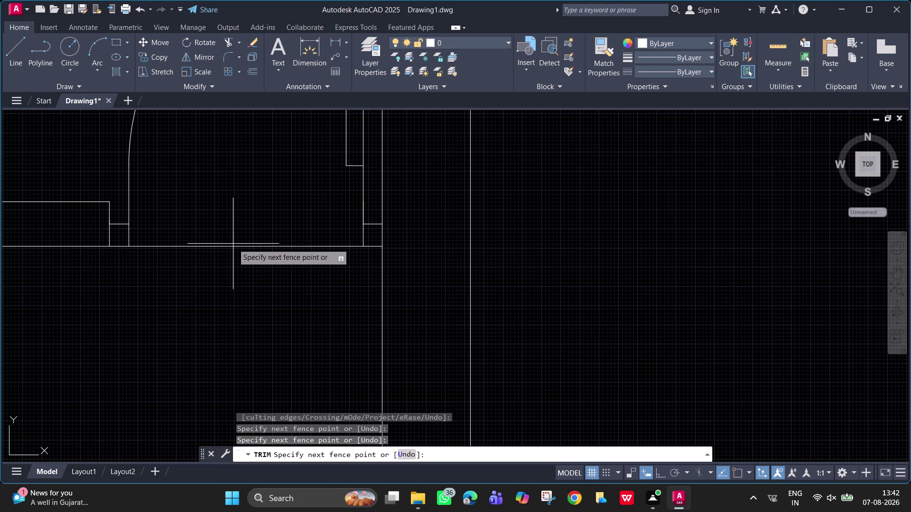
click(230, 249)
scroll(down, 3)
key(Escape)
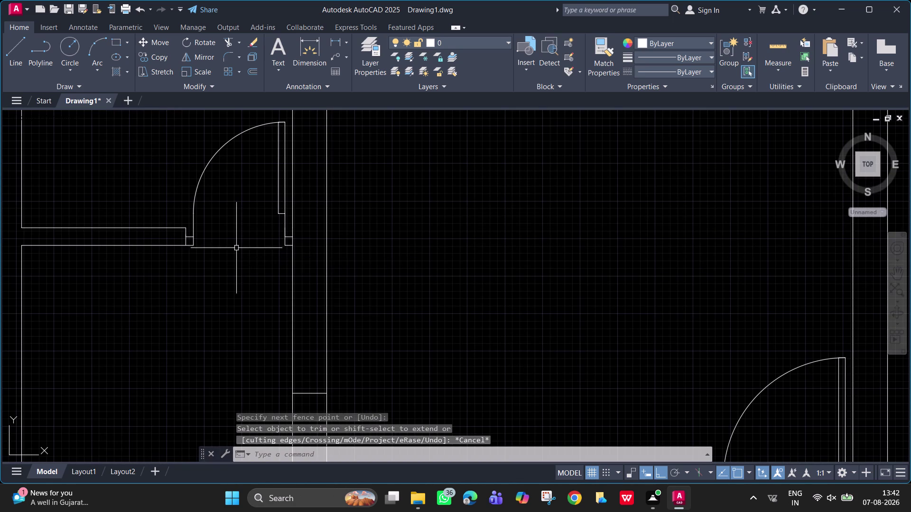
scroll(down, 3)
middle_drag(246, 267, 235, 260)
middle_drag(245, 207, 253, 142)
middle_drag(356, 226, 352, 226)
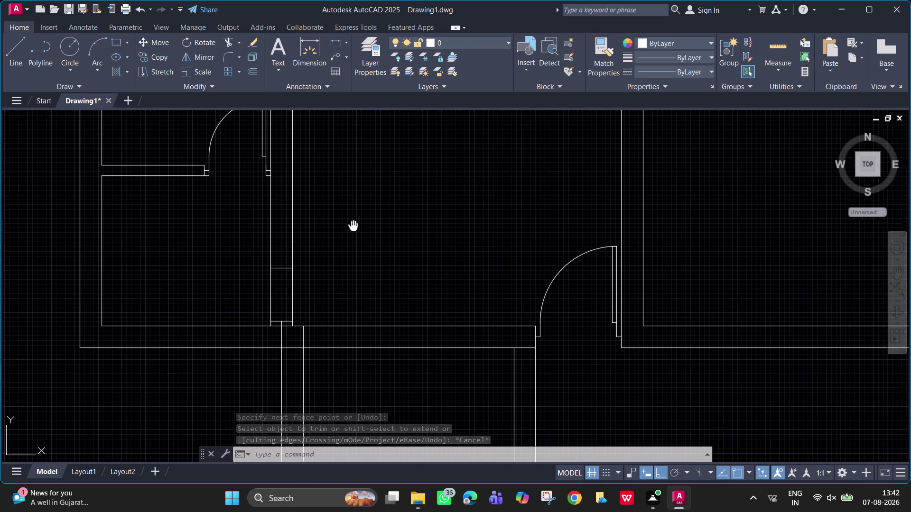
middle_drag(352, 226, 270, 293)
scroll(down, 3)
middle_click(270, 293)
scroll(down, 3)
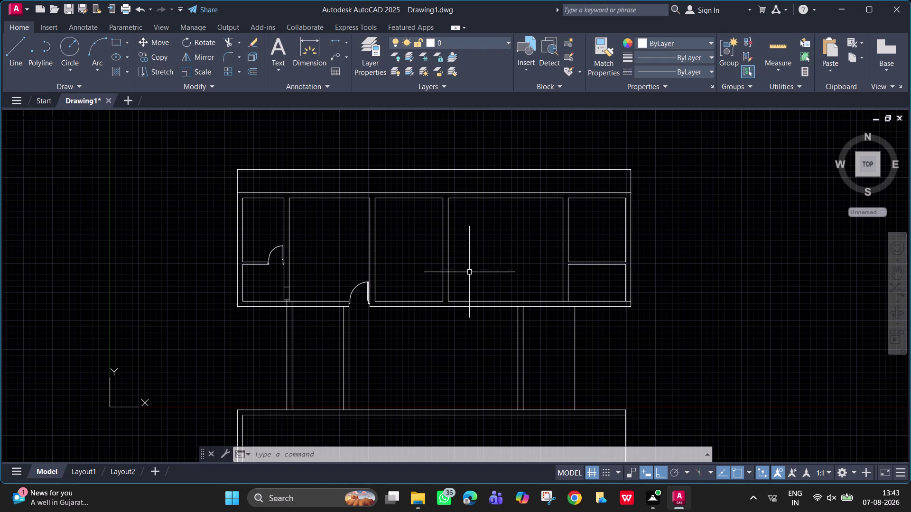
middle_drag(298, 284, 247, 258)
scroll(up, 3)
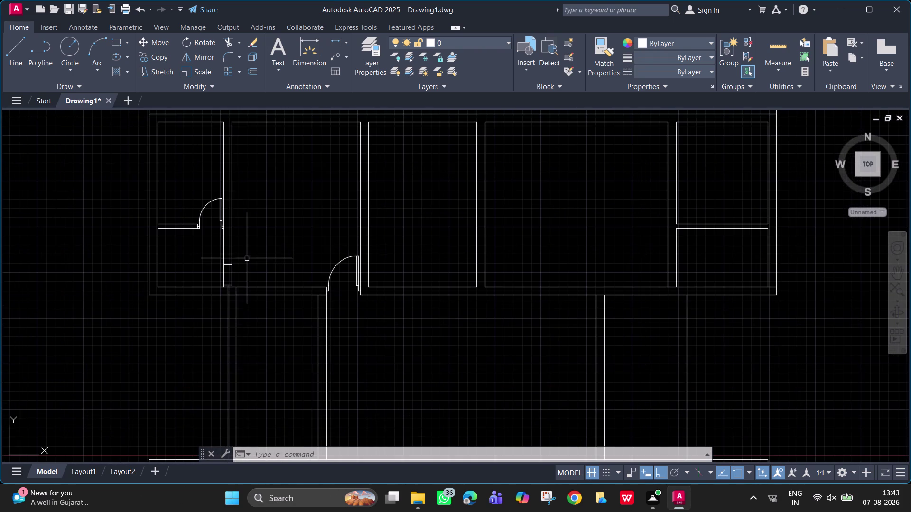
middle_drag(247, 259, 245, 312)
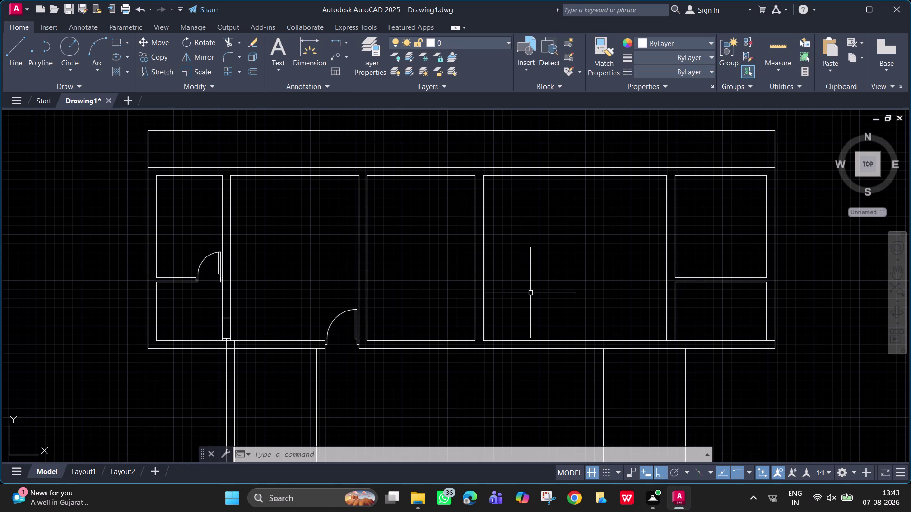
Copy the upper-left door swing down into the lower-left room.
click(219, 267)
text(c)
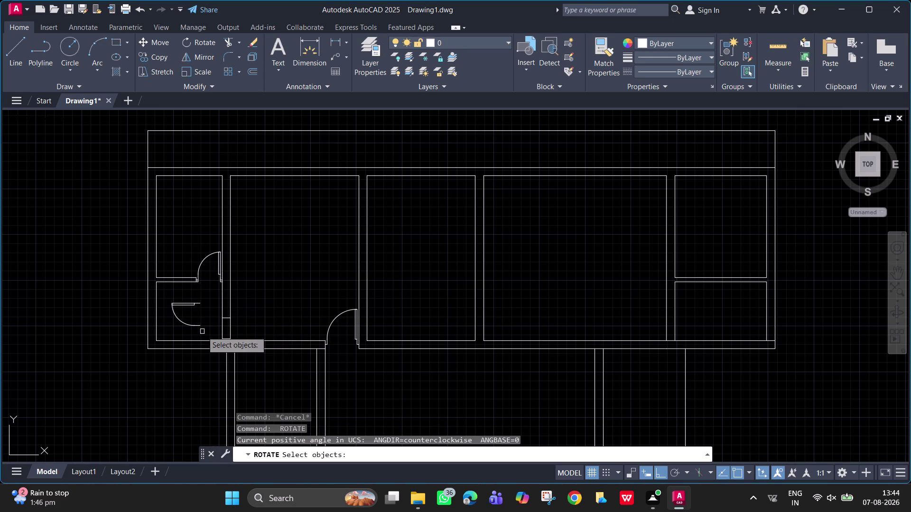
Rotate the door swing again about a new pivot point.
key(space)
key(Escape)
Mirror the door swing across the wall, erasing the source object.
text(m)
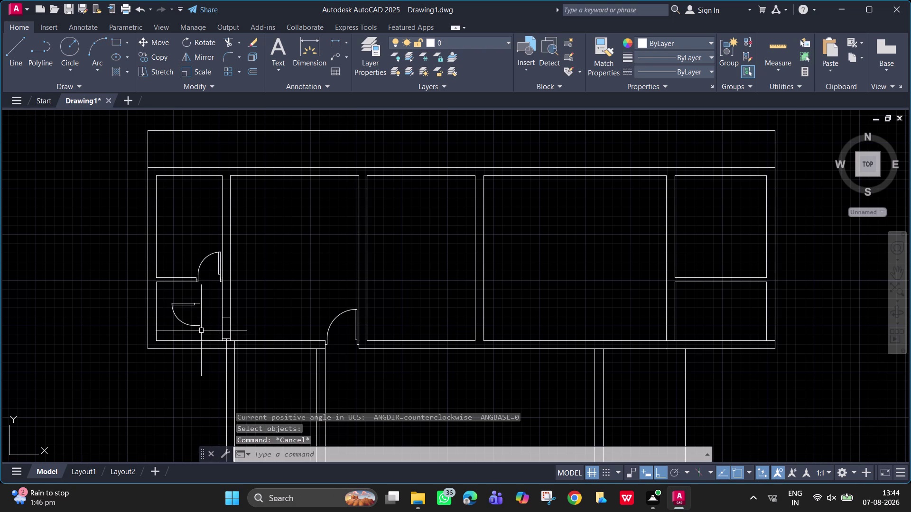
text(i)
key(space)
click(196, 326)
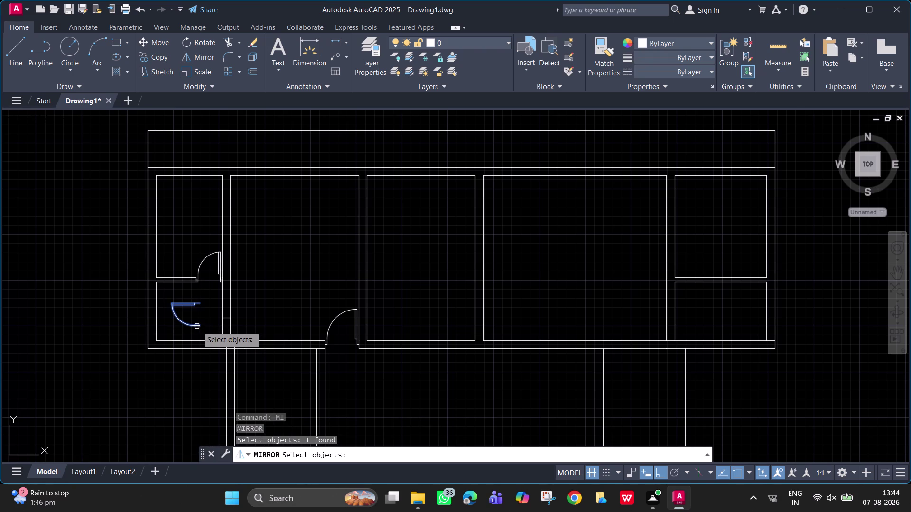
key(Return)
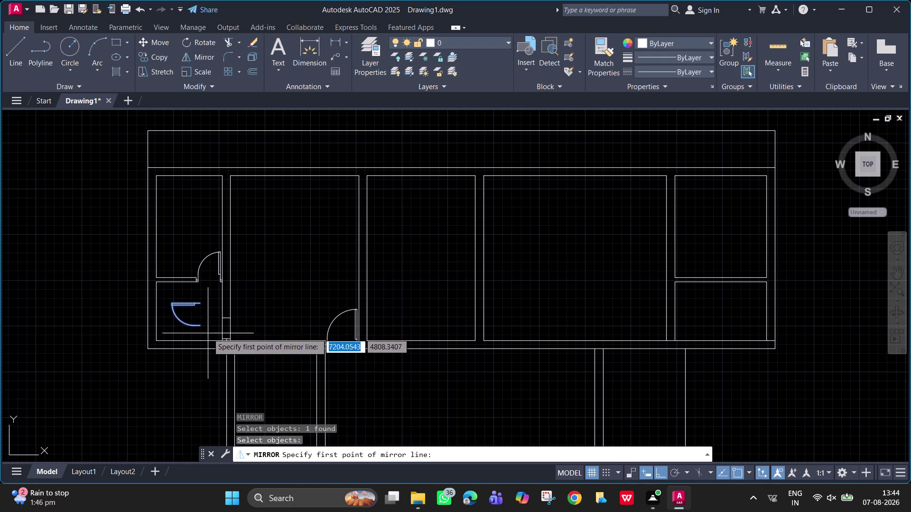
click(206, 332)
click(175, 326)
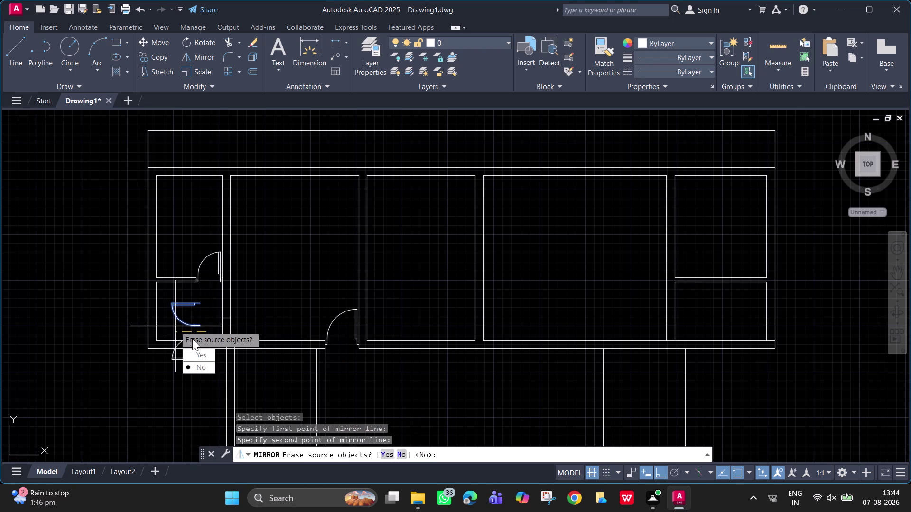
drag(200, 353, 175, 326)
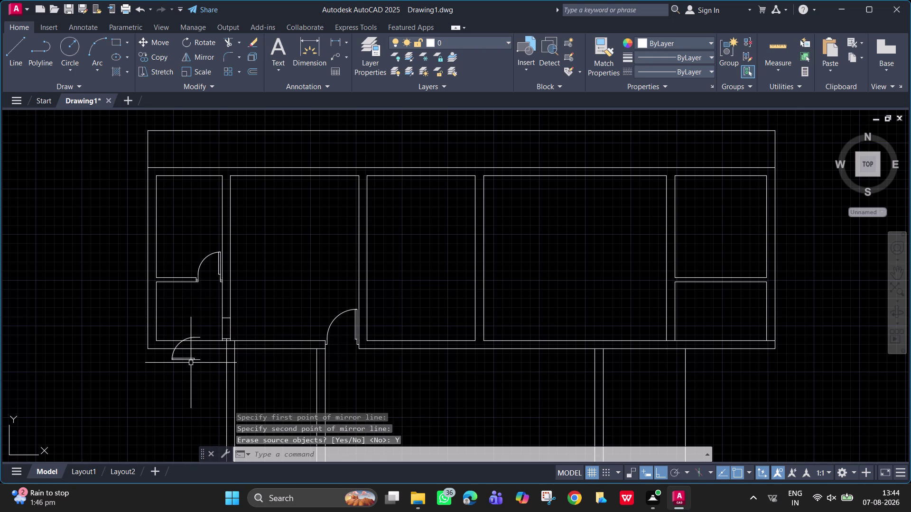
key(space)
key(Escape)
Select the mirrored door swing for moving.
click(191, 358)
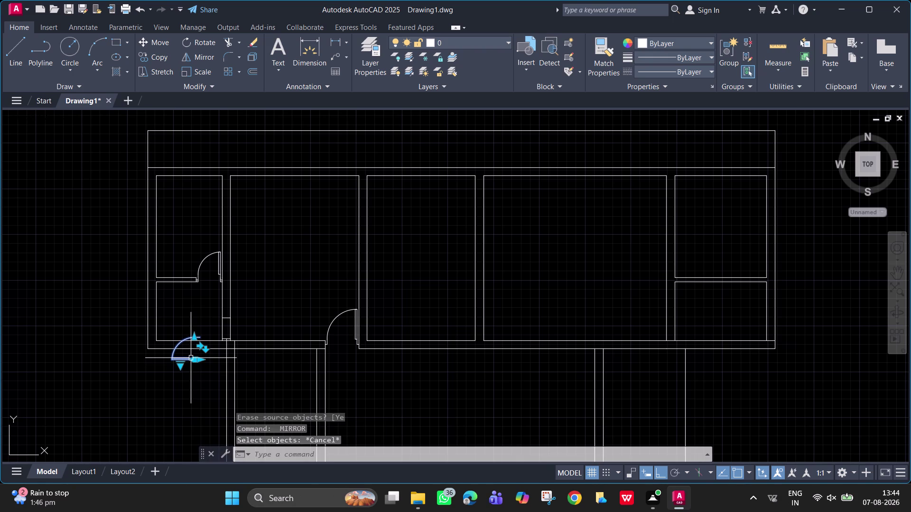
text(m)
key(space)
With Ortho off, move the mirrored door into the doorway corner and check the fit.
scroll(up, 3)
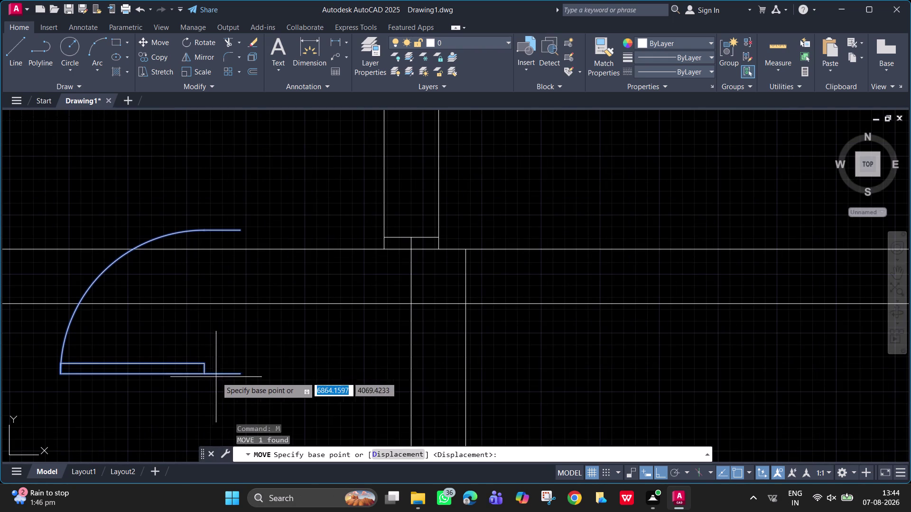
click(241, 375)
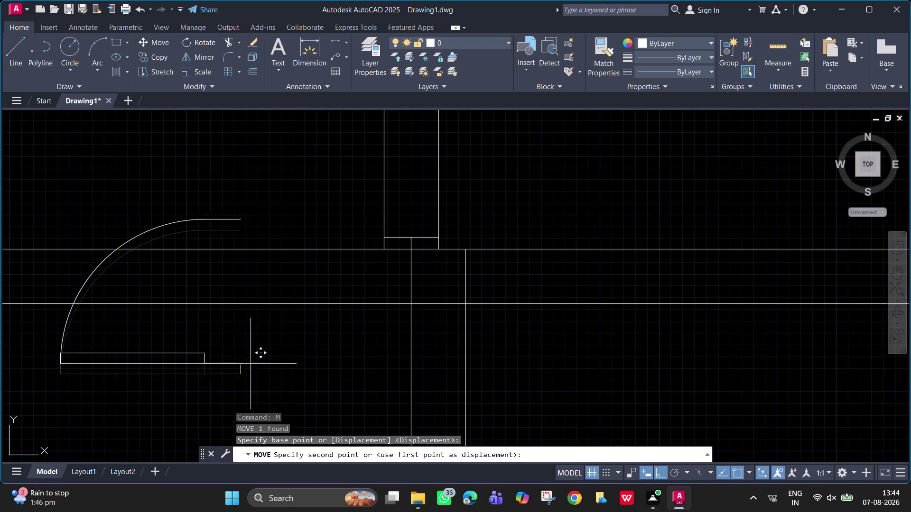
key(F8)
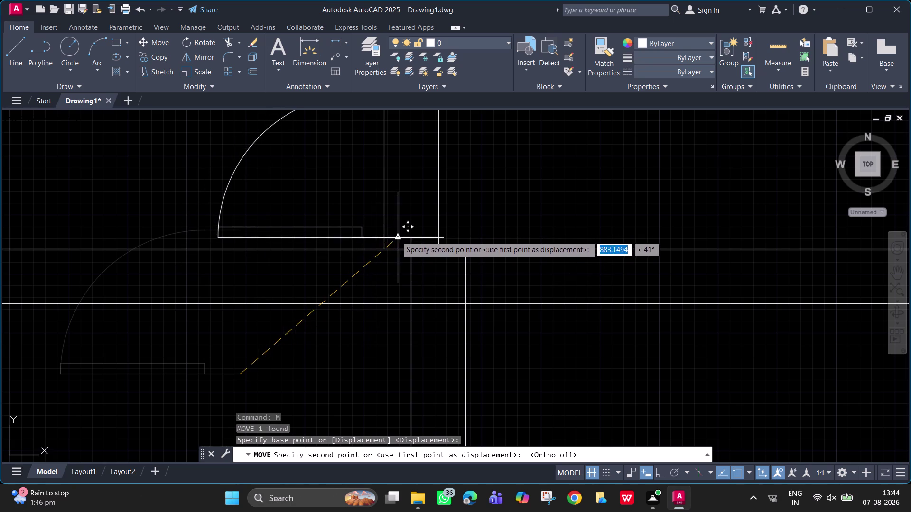
click(413, 235)
scroll(down, 3)
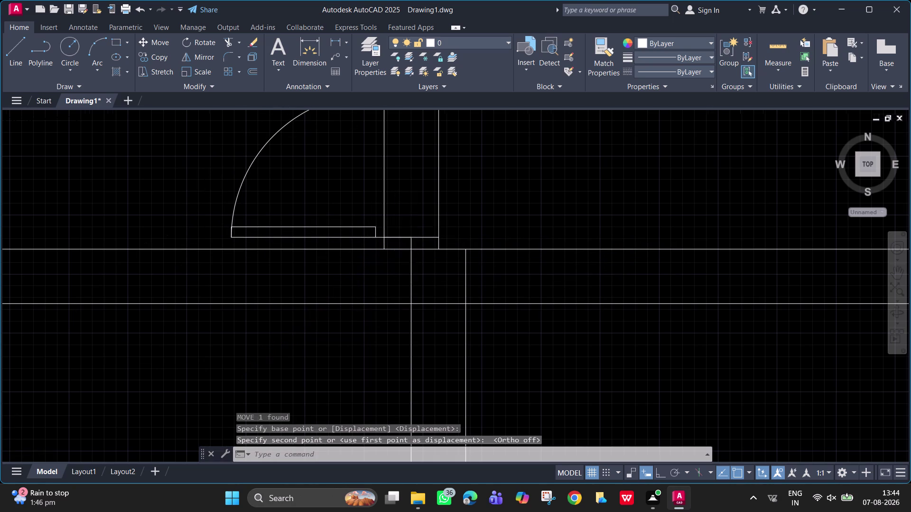
scroll(down, 3)
scroll(up, 3)
middle_drag(444, 218, 435, 236)
scroll(down, 3)
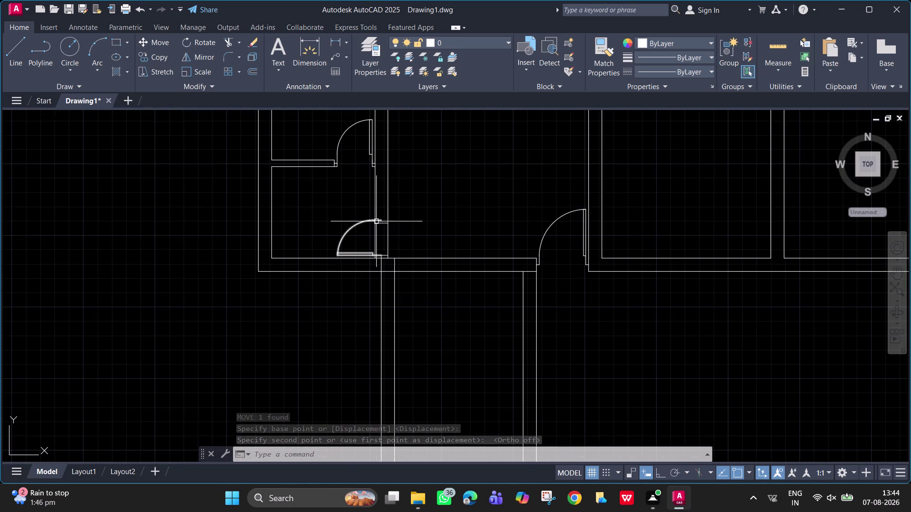
scroll(up, 3)
Erase the short stray line by the door and begin a line at the door's top end.
click(386, 210)
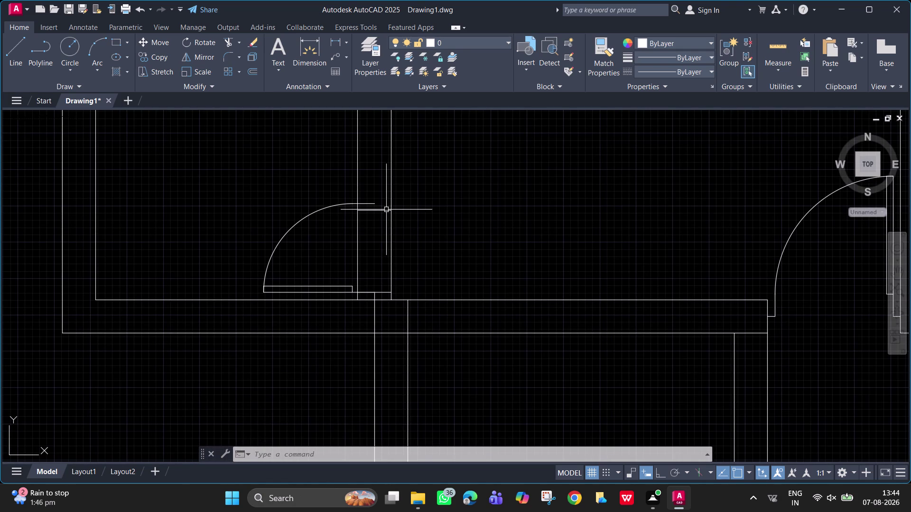
key(Delete)
key(BackSpace)
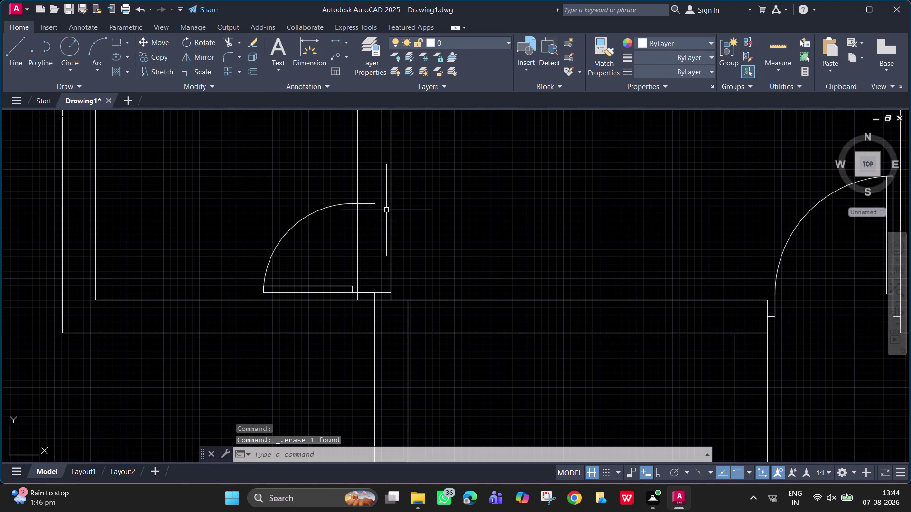
text(l)
key(space)
click(373, 204)
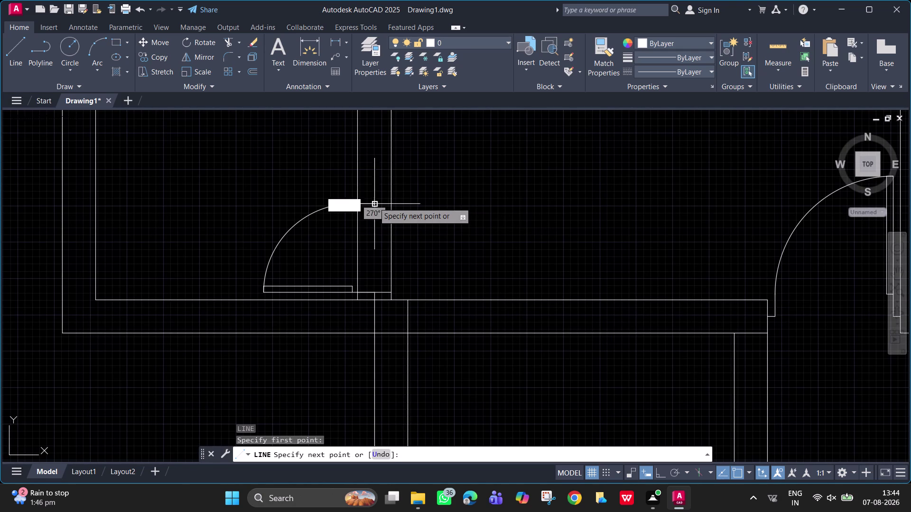
key(F9)
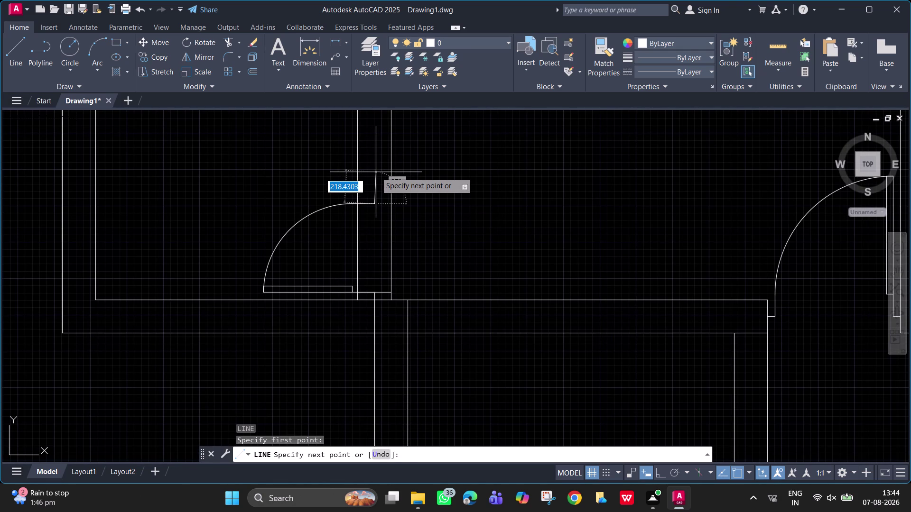